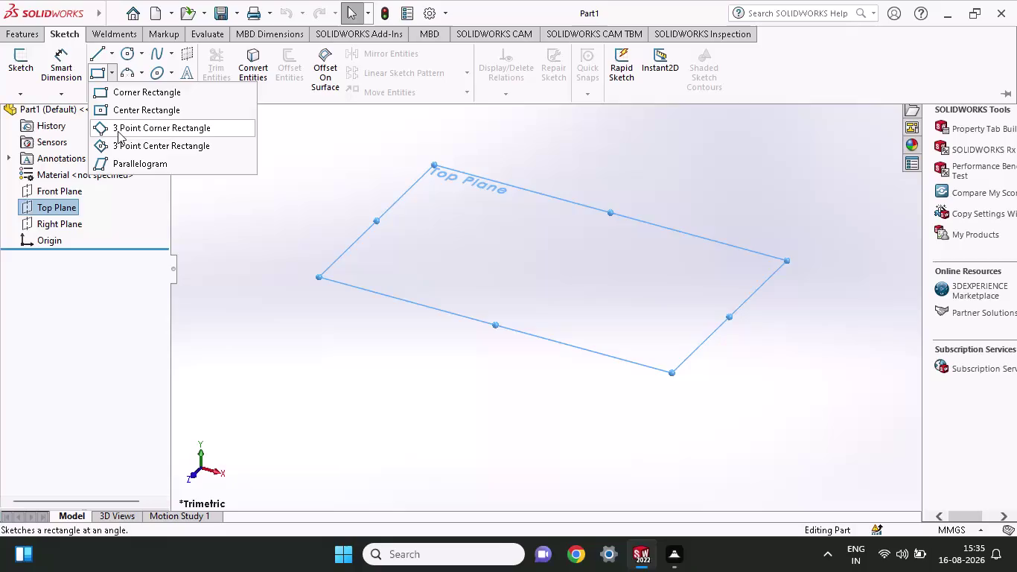
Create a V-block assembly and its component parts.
Sketch a center rectangle on the Top Plane, centred on the origin.
click(121, 115)
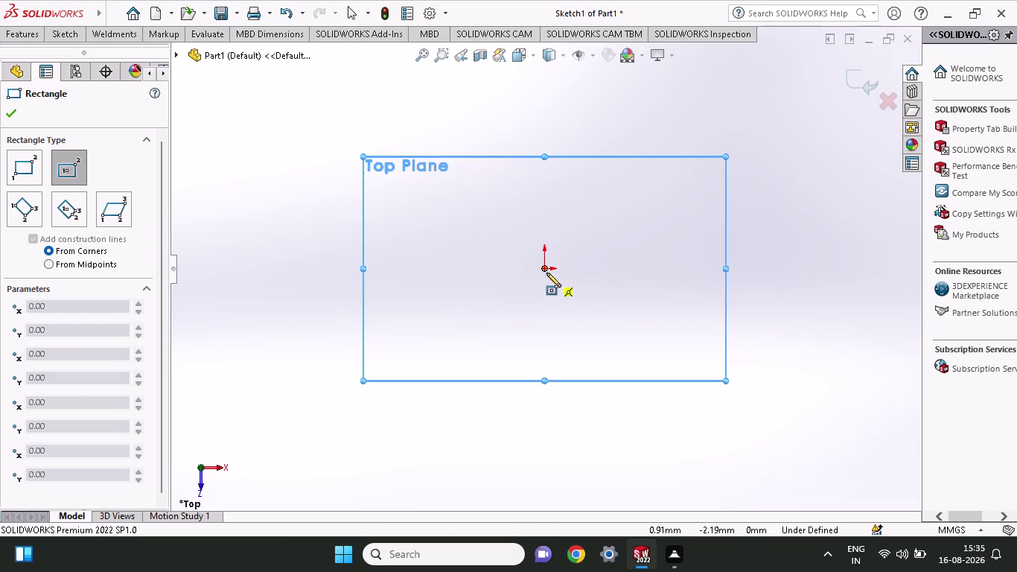
click(546, 273)
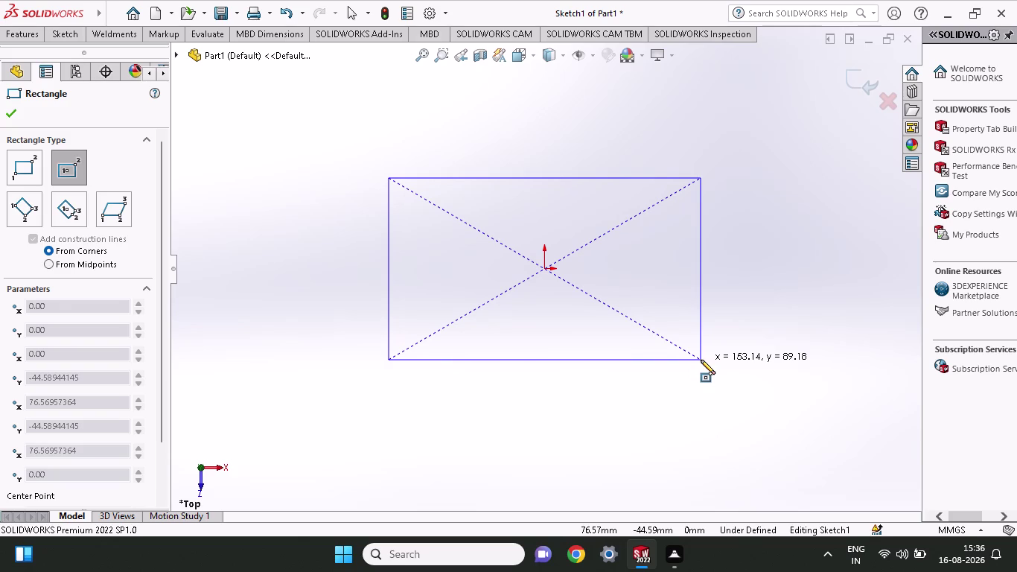
click(701, 359)
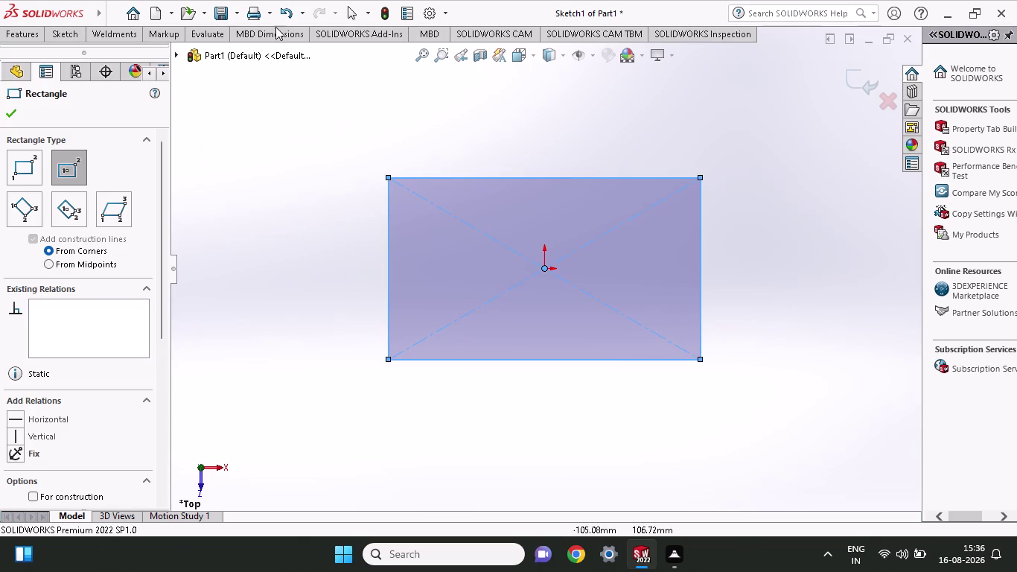
click(58, 34)
click(68, 70)
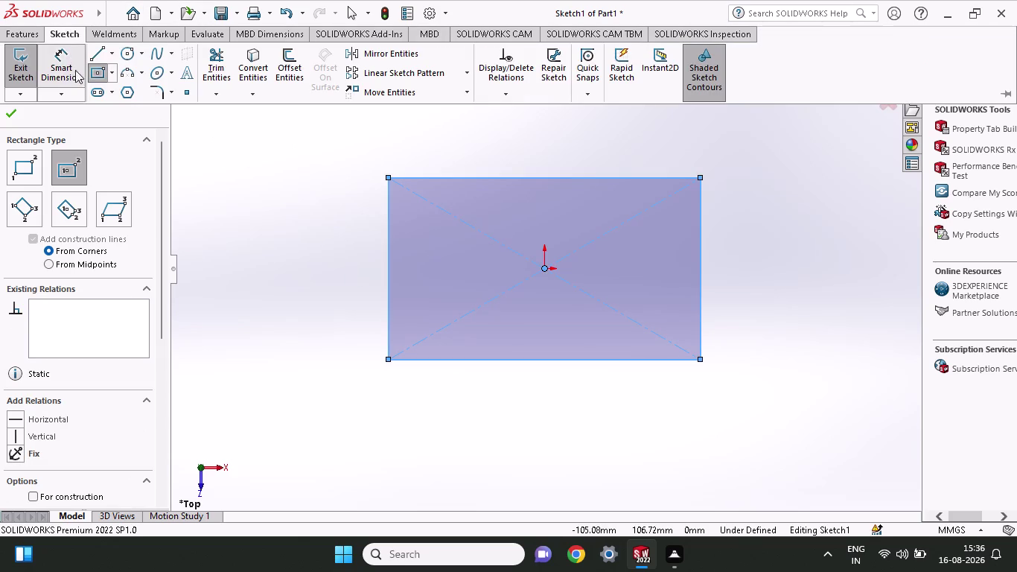
Dimension the rectangle's bottom edge 89 mm and left edge 48 mm.
click(609, 363)
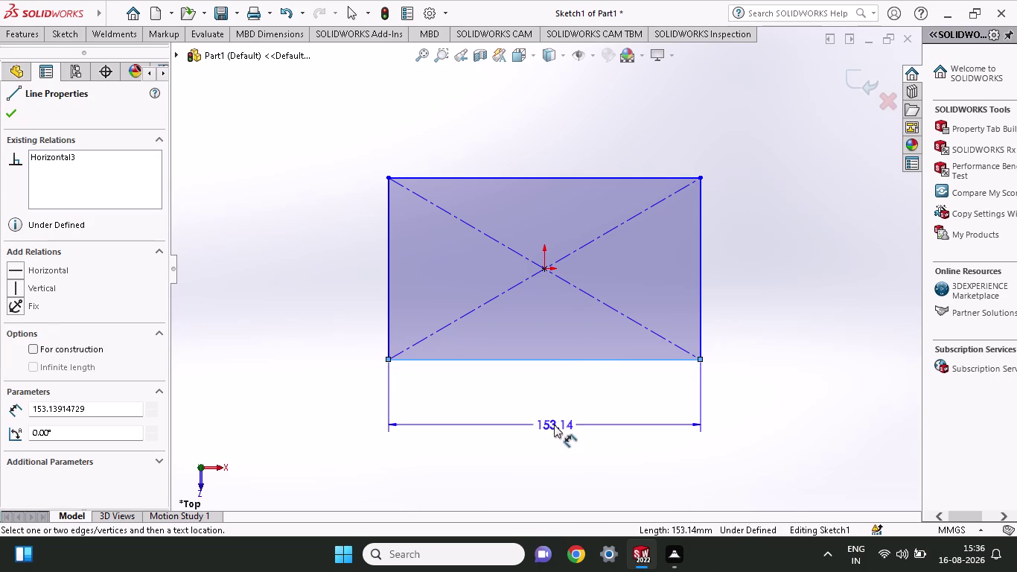
click(550, 434)
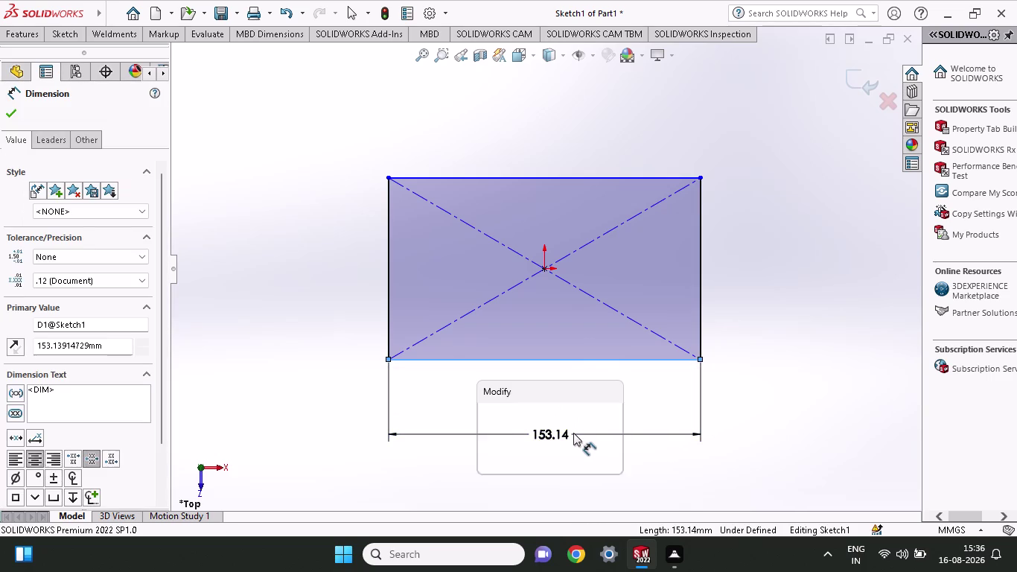
text(89)
key(Return)
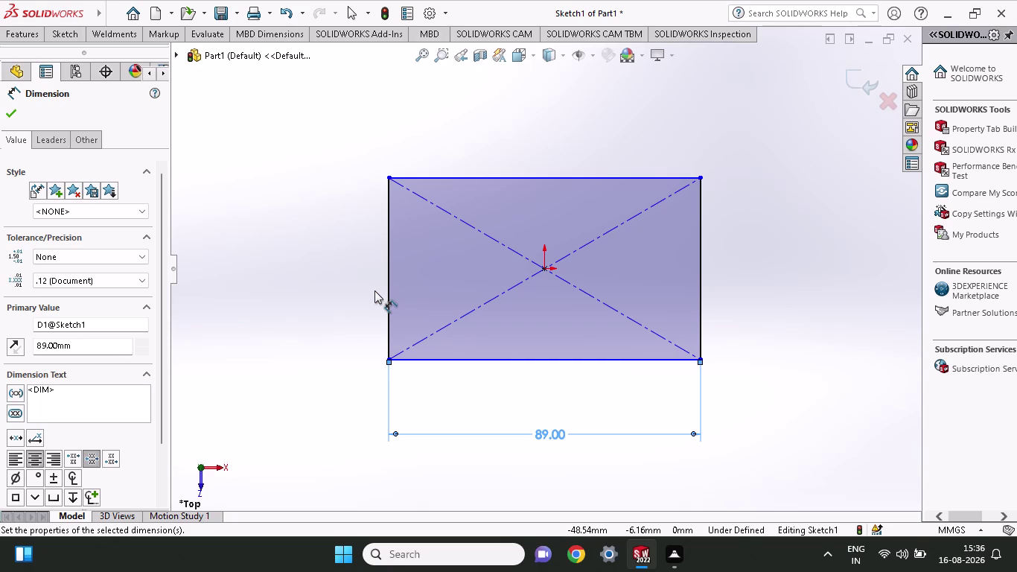
click(385, 271)
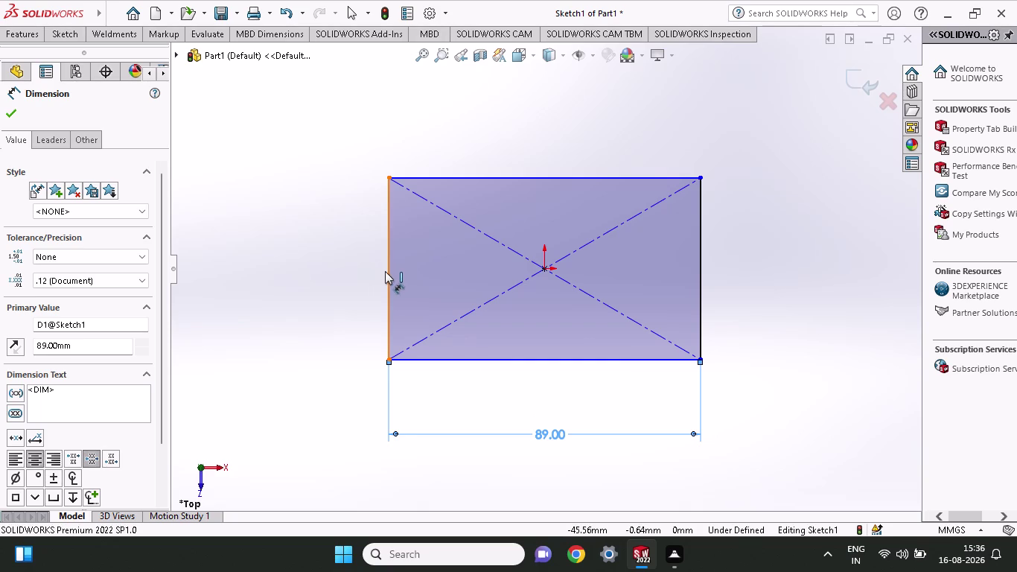
click(298, 275)
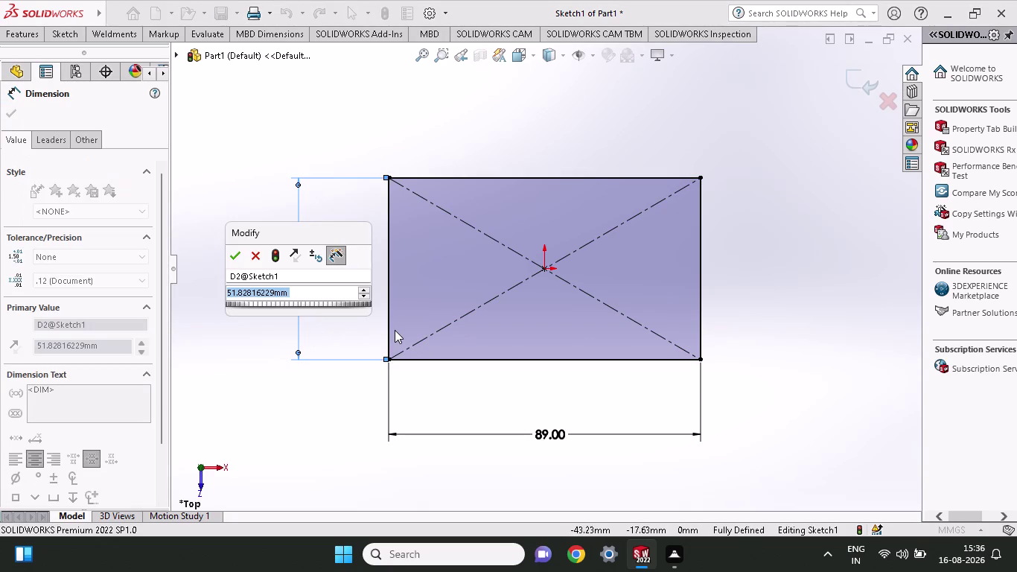
text(48)
key(Return)
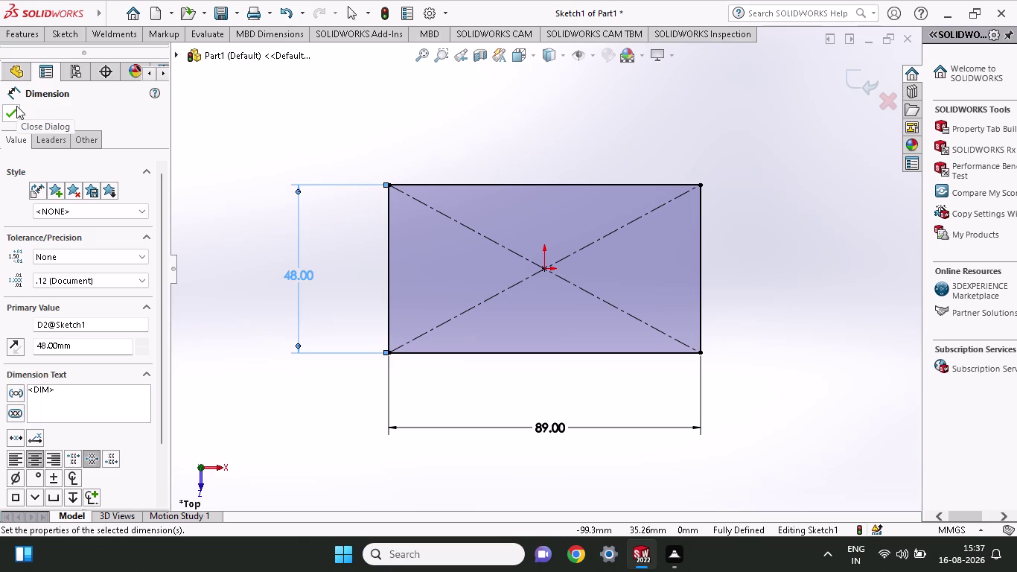
click(16, 106)
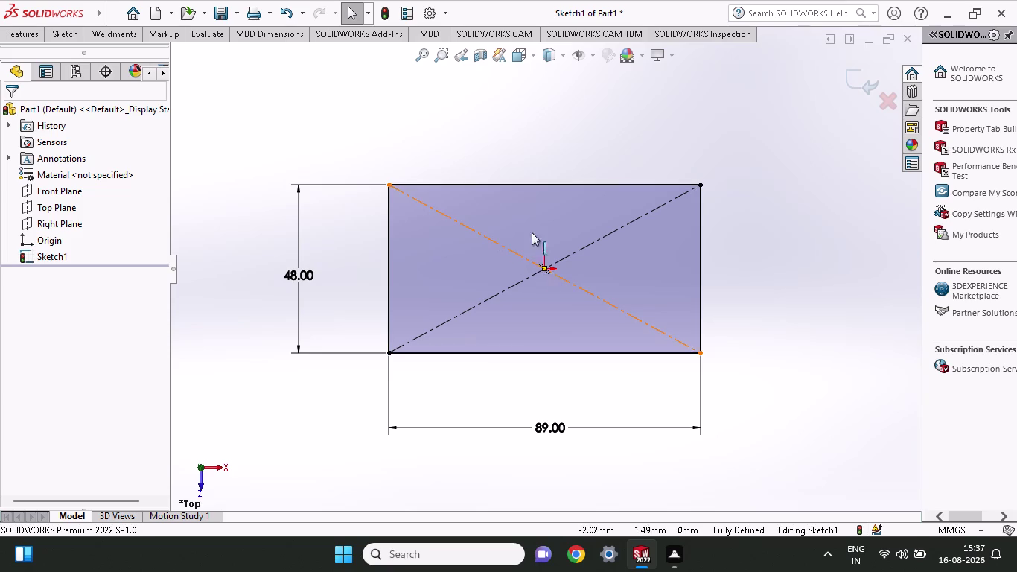
Draw a circle centred on the rectangle's origin.
click(65, 25)
click(64, 36)
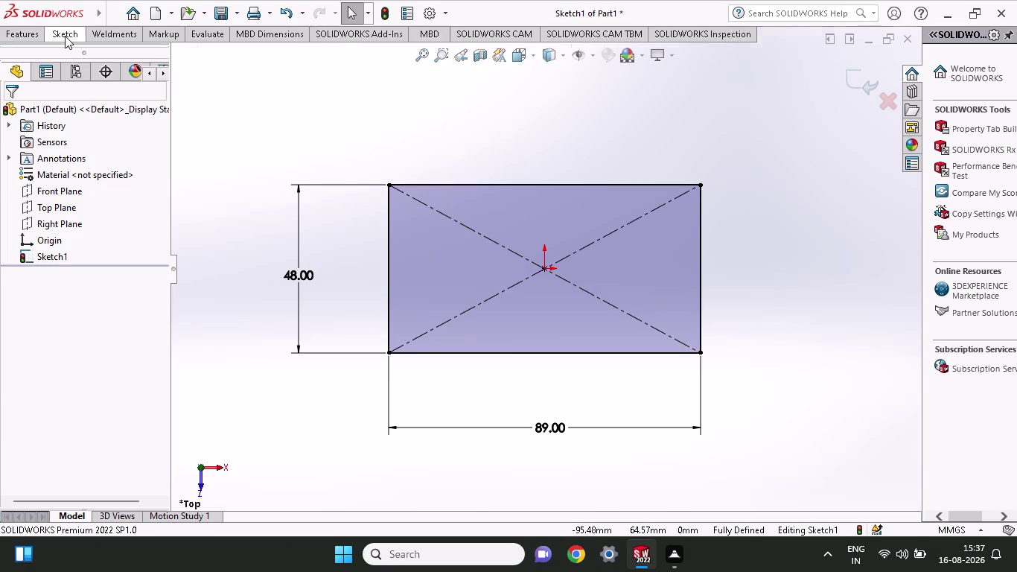
click(135, 57)
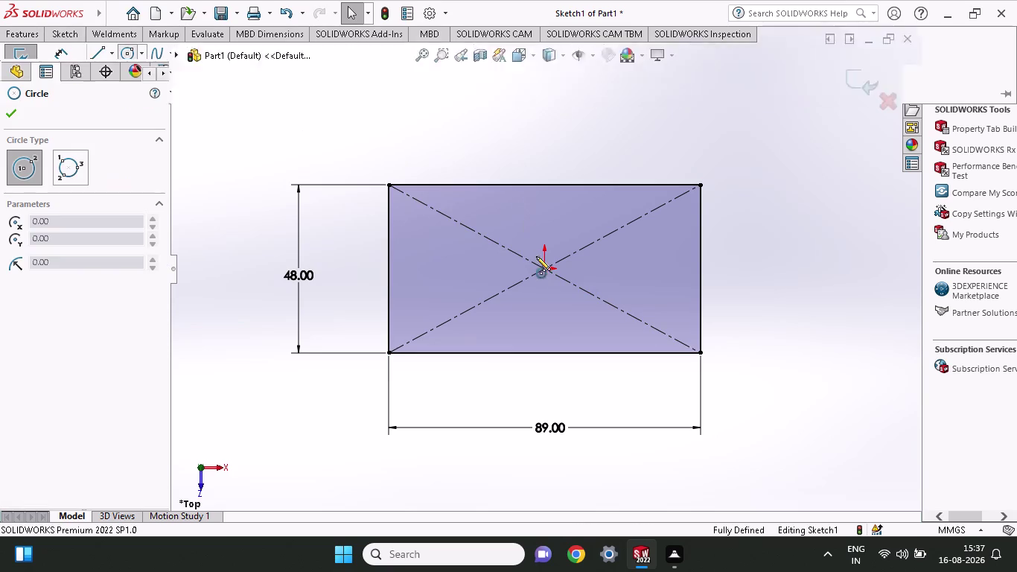
click(543, 273)
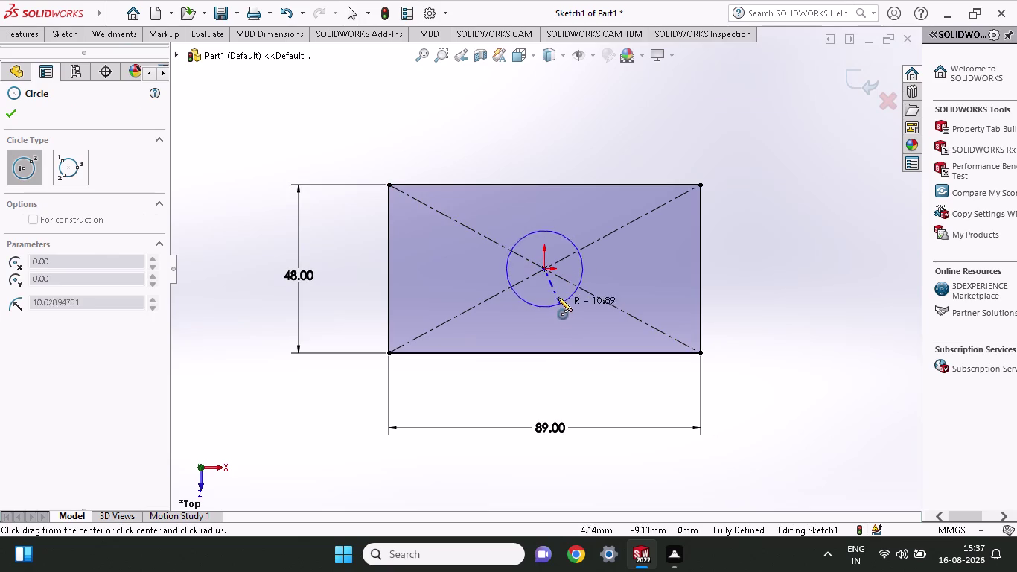
click(549, 292)
click(66, 29)
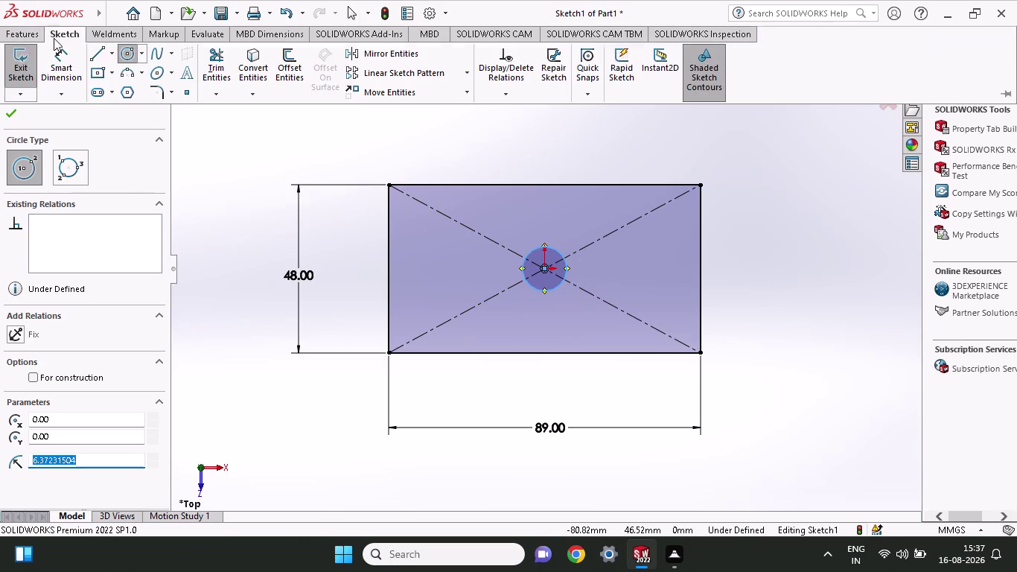
Dimension the centre circle to 8 mm diameter.
click(48, 63)
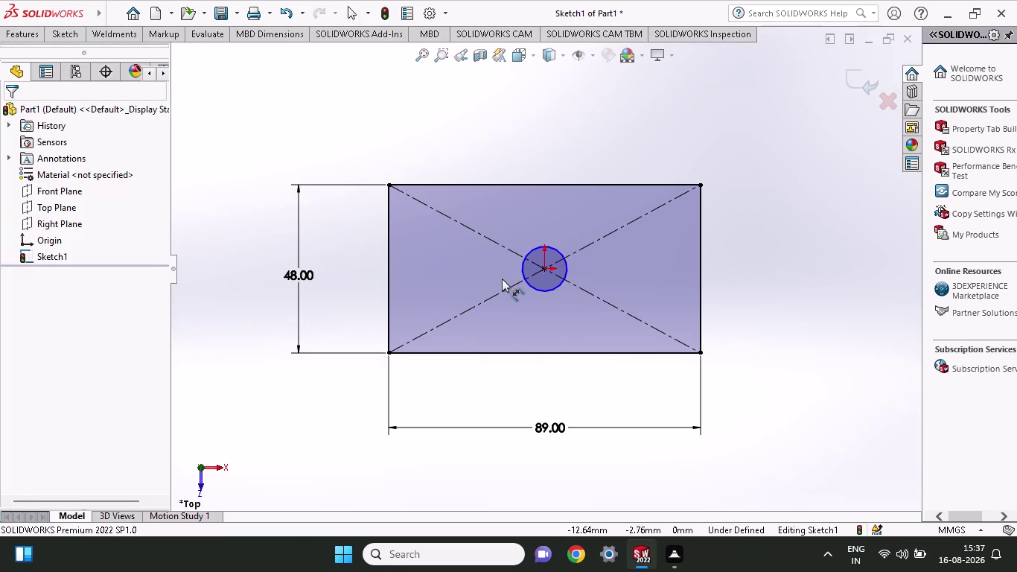
click(526, 276)
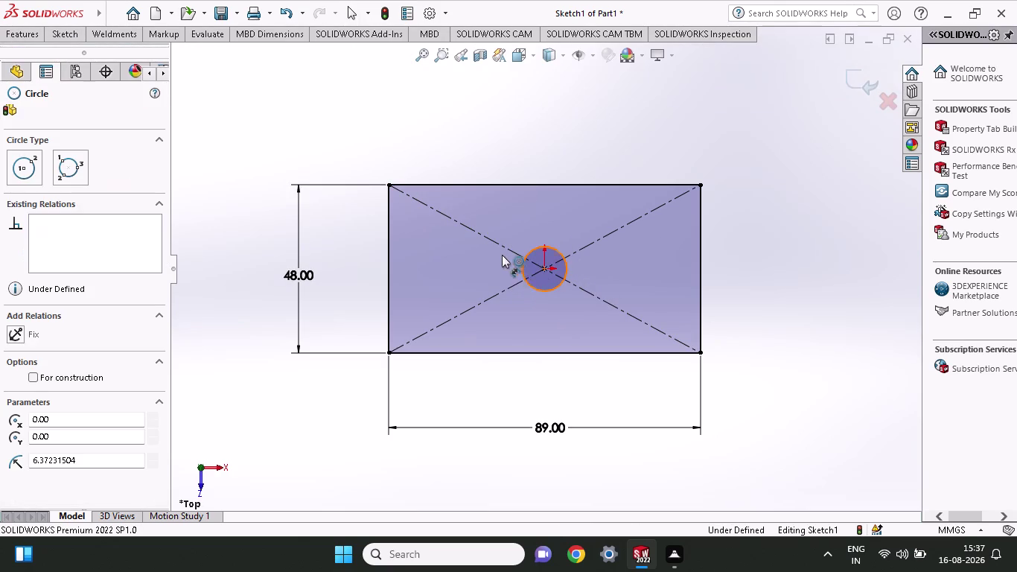
click(390, 139)
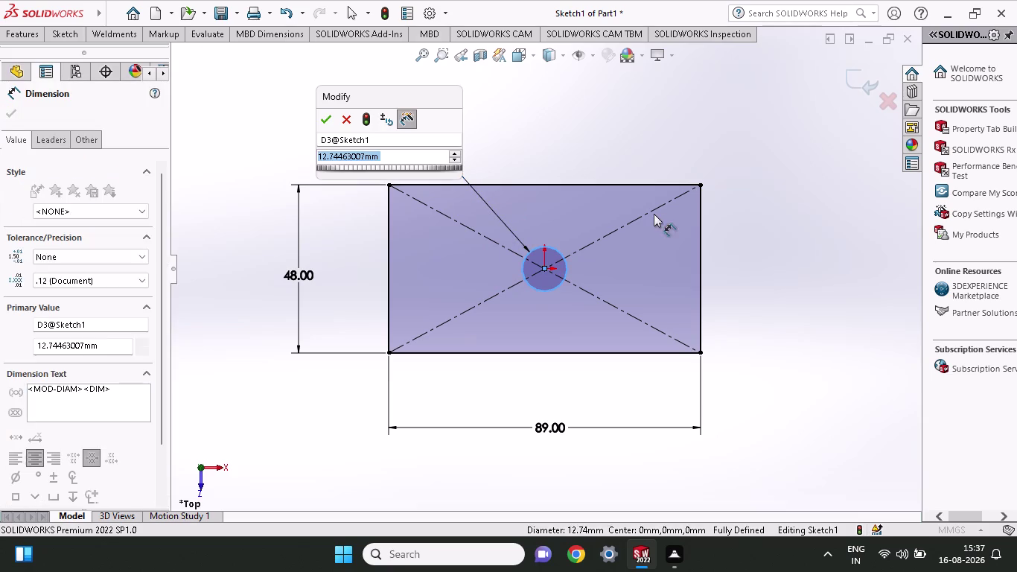
key(8)
key(Return)
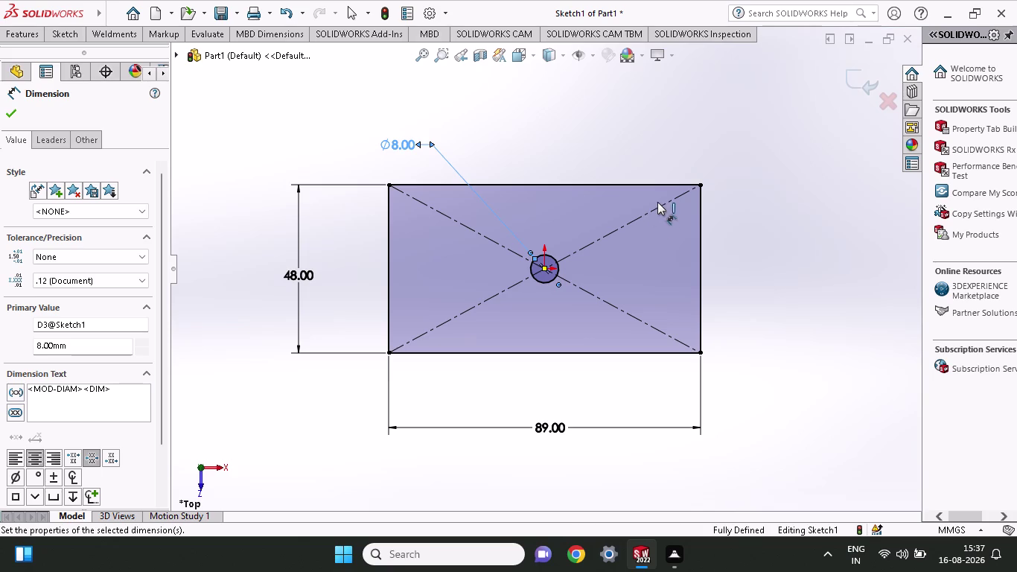
click(71, 42)
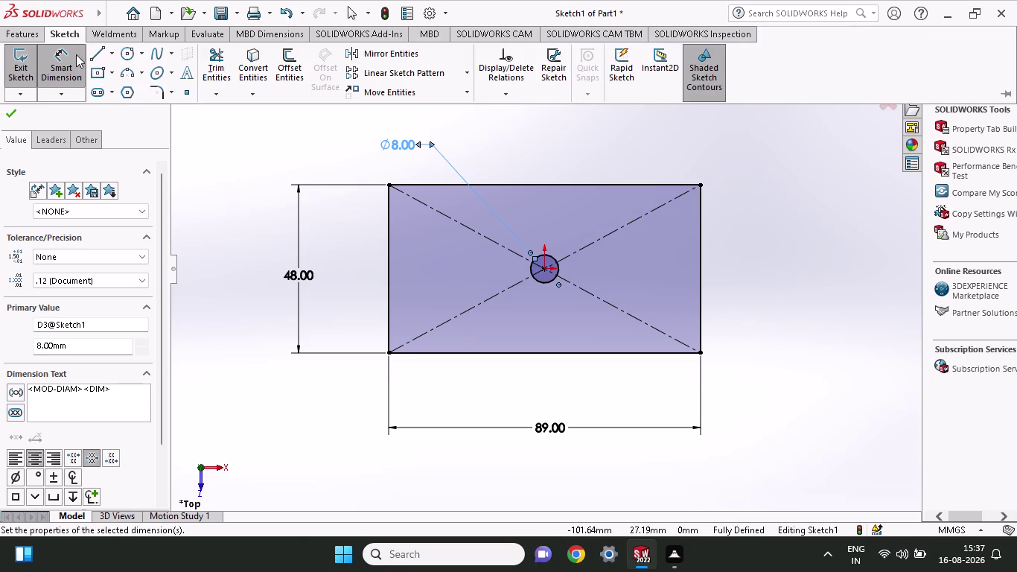
click(120, 54)
click(128, 50)
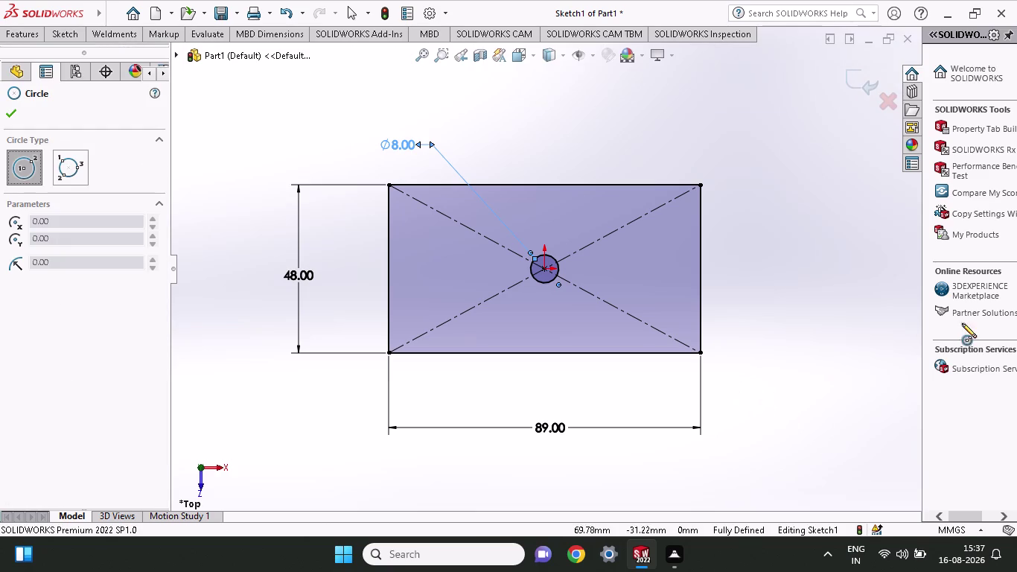
Draw two small circles on the upper-right and lower-right diagonals.
click(645, 215)
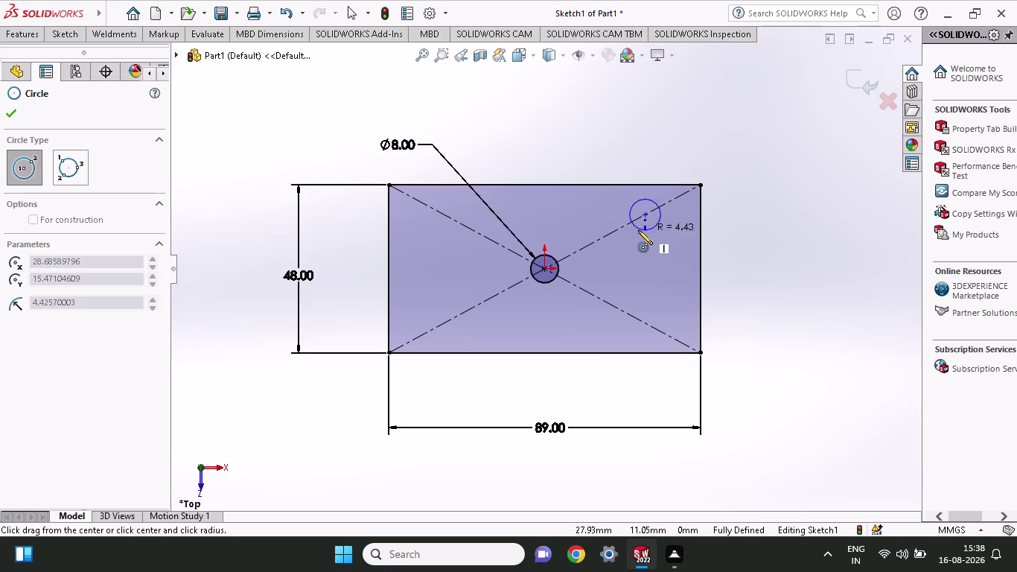
click(639, 227)
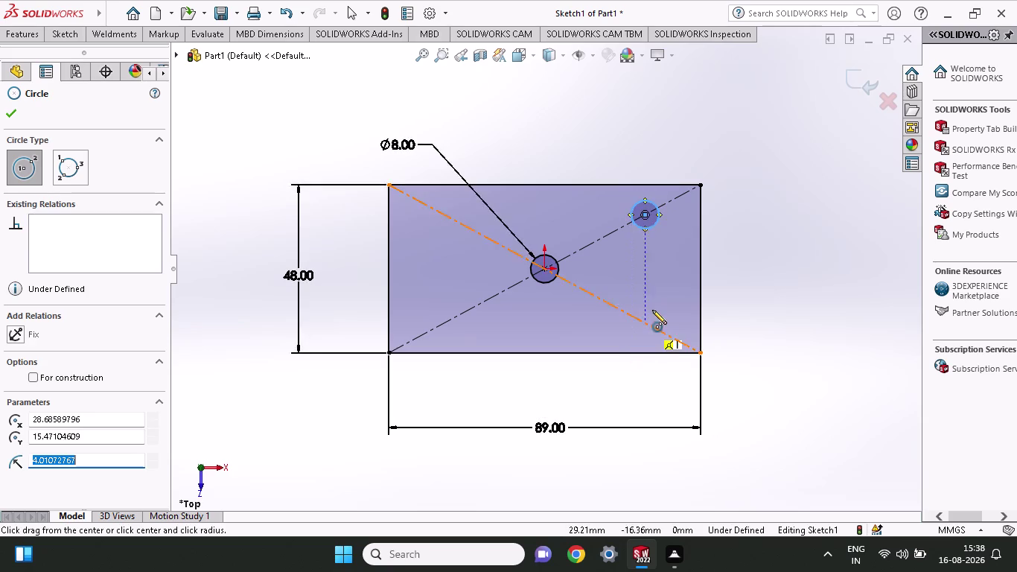
click(647, 324)
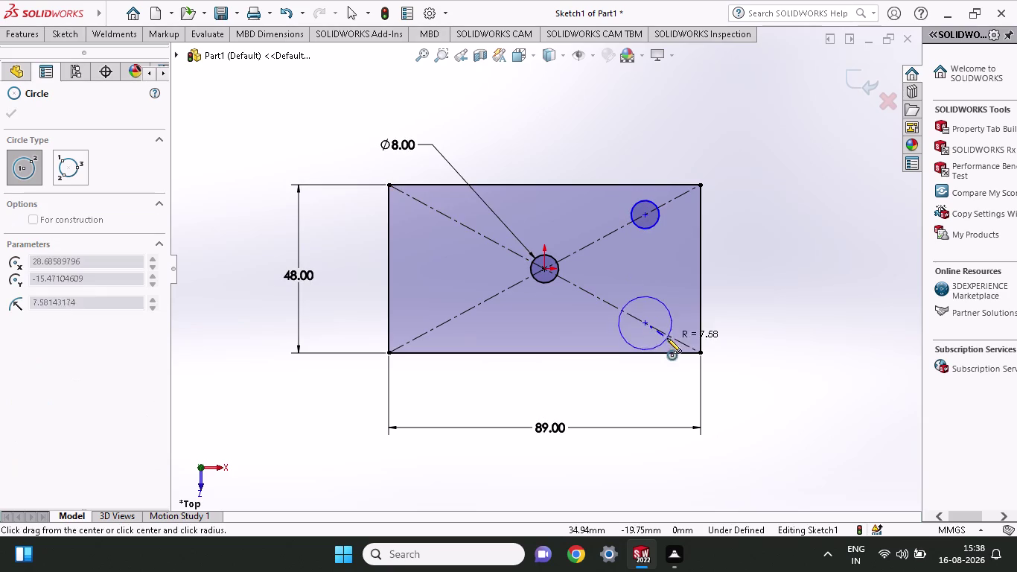
click(653, 329)
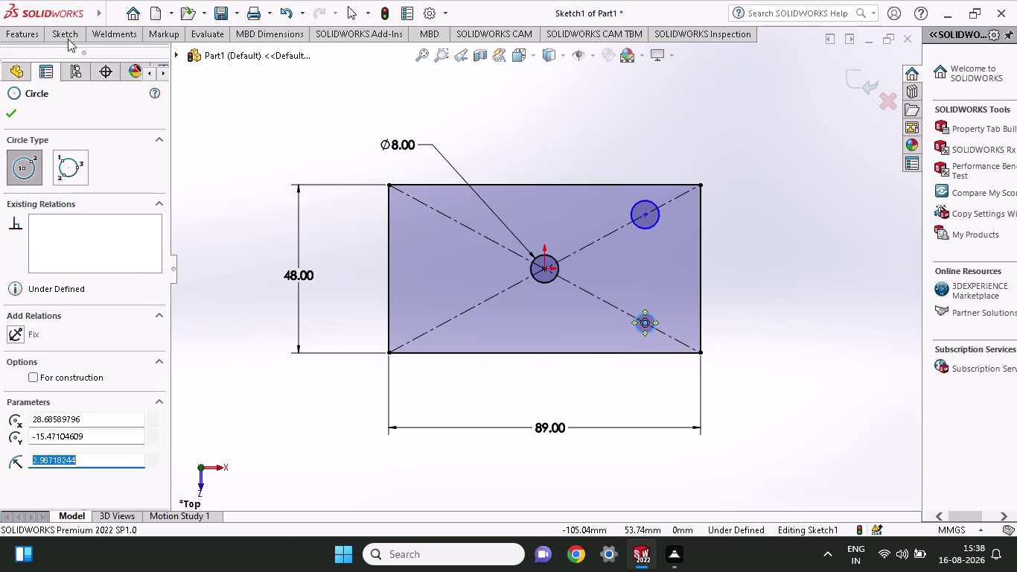
click(68, 38)
Dimension both small circles to 3 mm diameter.
click(60, 70)
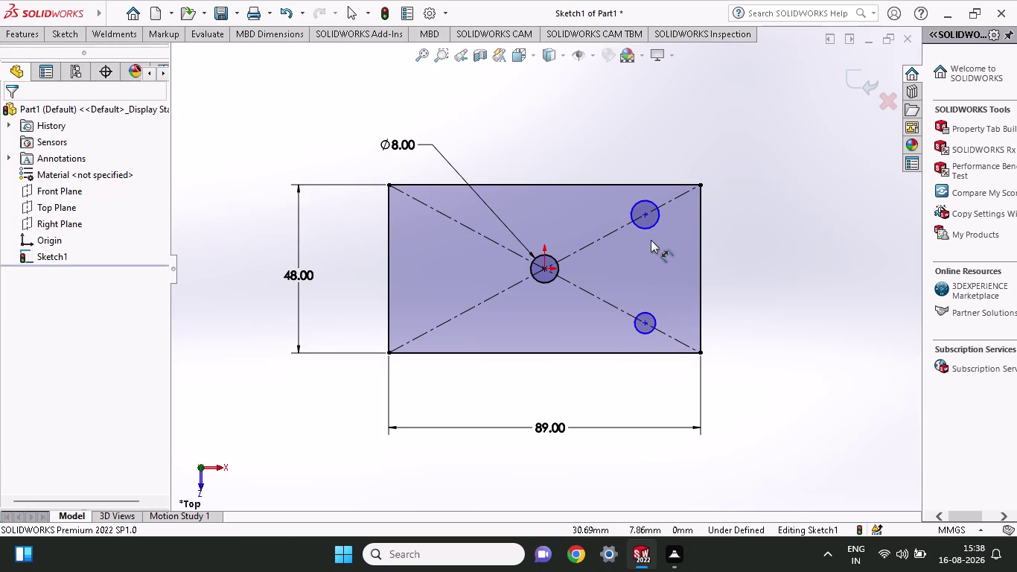
click(650, 227)
click(815, 219)
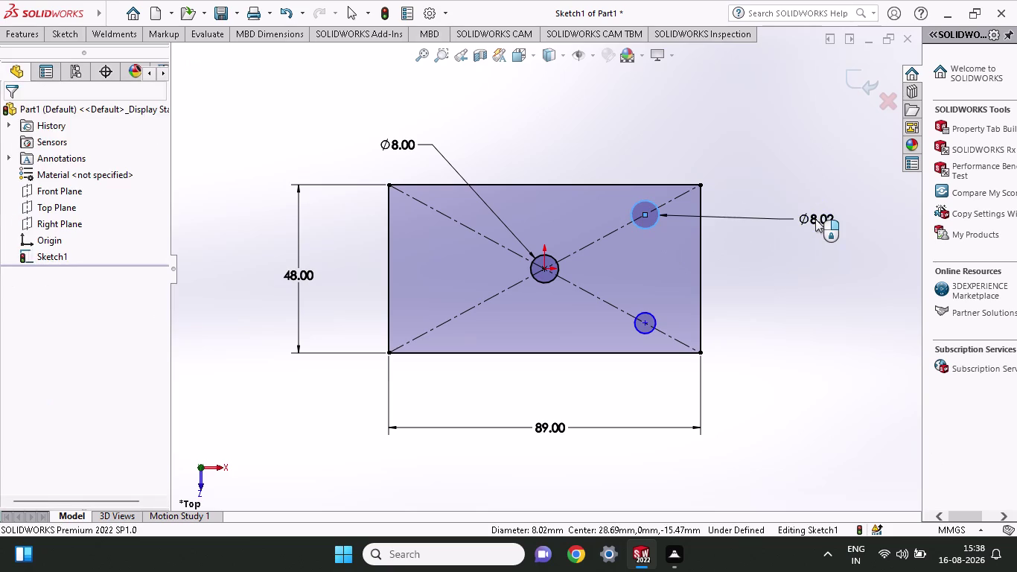
key(3)
key(Return)
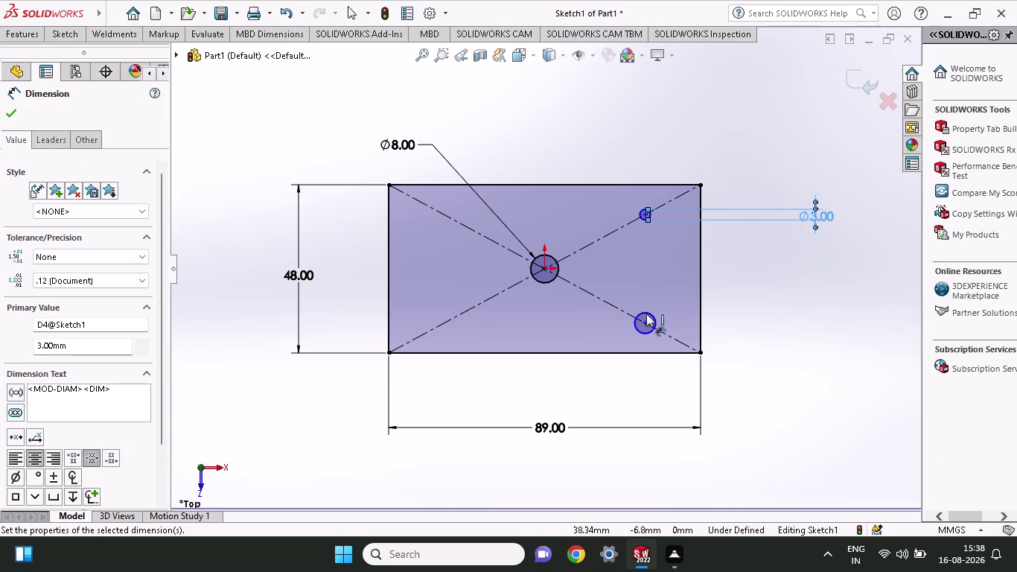
click(644, 334)
click(772, 318)
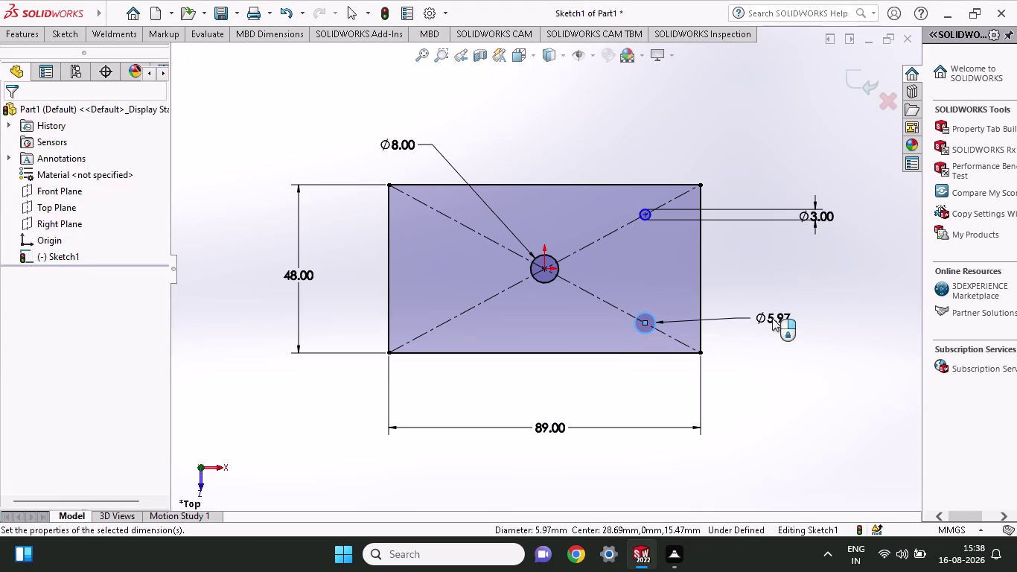
key(3)
key(Return)
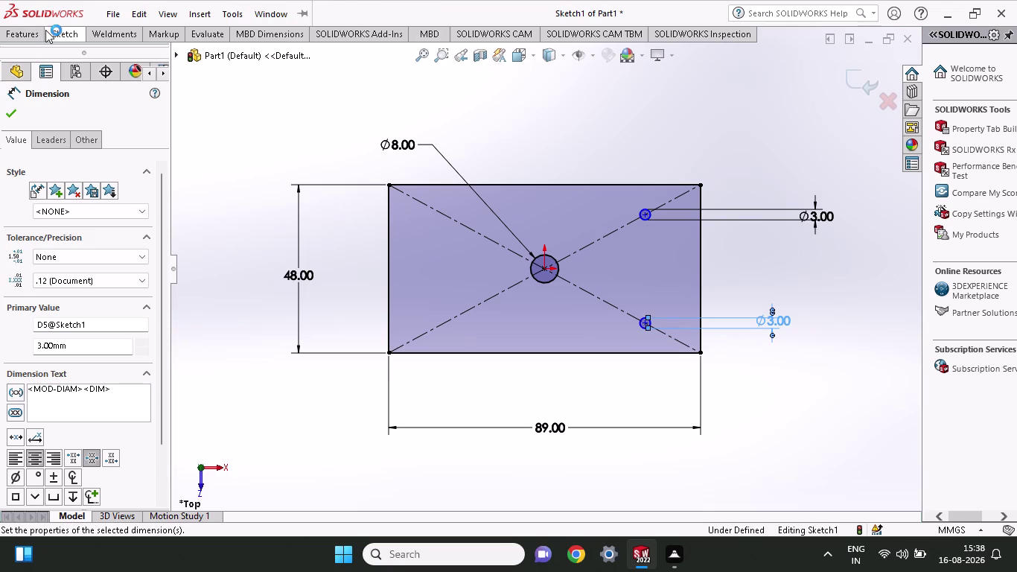
Change both small circles' diameters from 3 mm to 6 mm.
double_click(833, 216)
key(6)
key(Return)
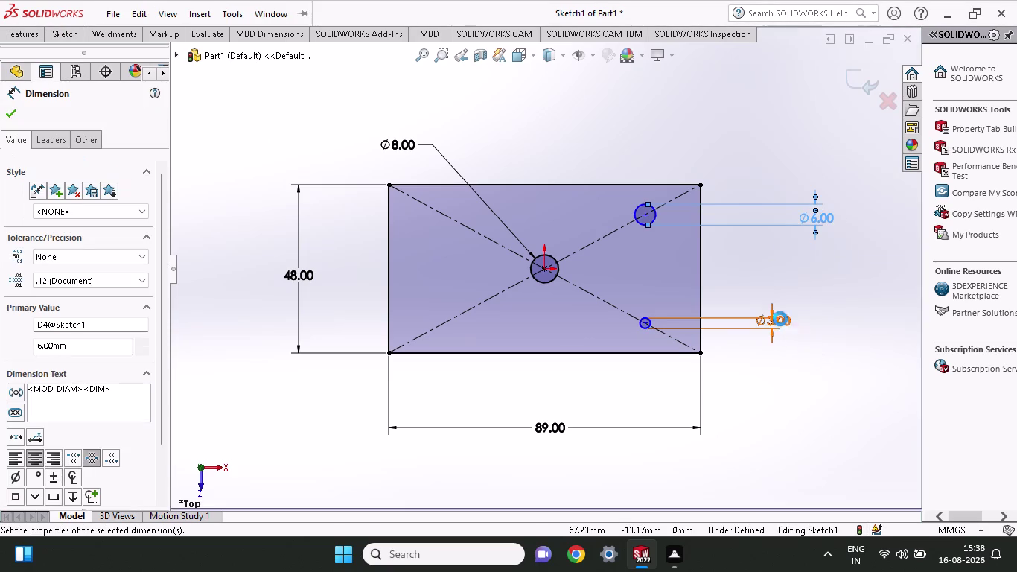
double_click(780, 316)
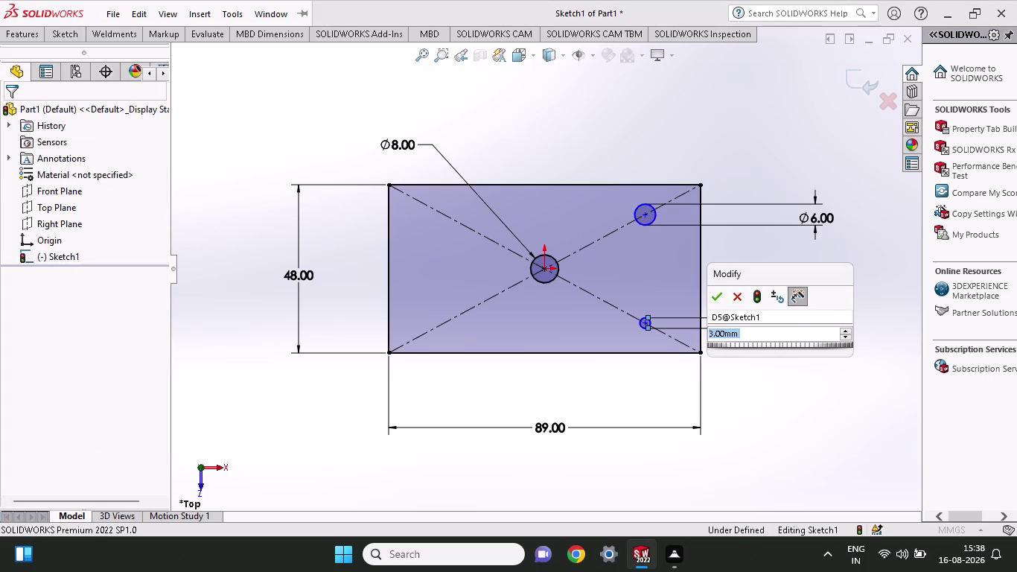
key(6)
key(Return)
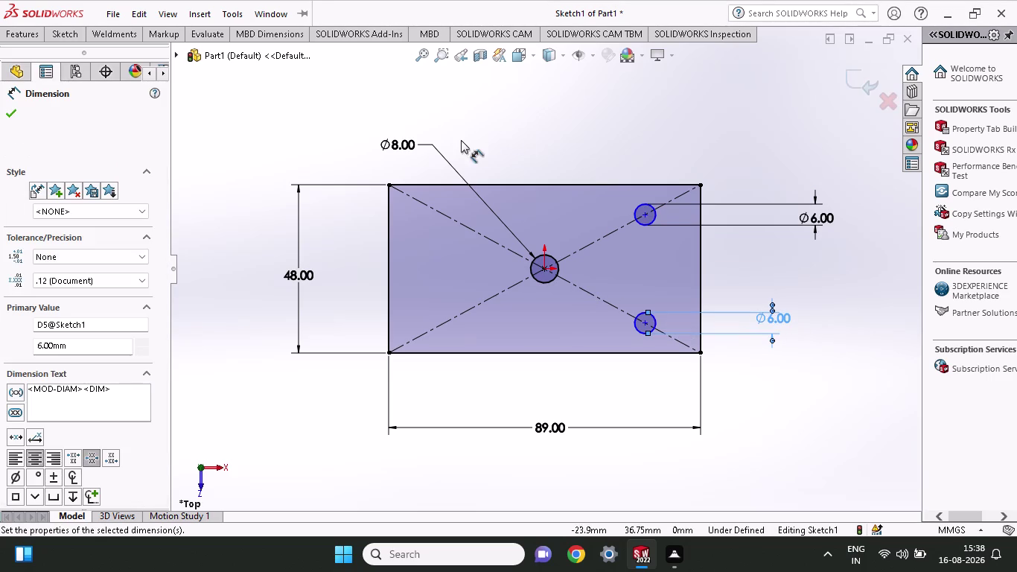
click(50, 34)
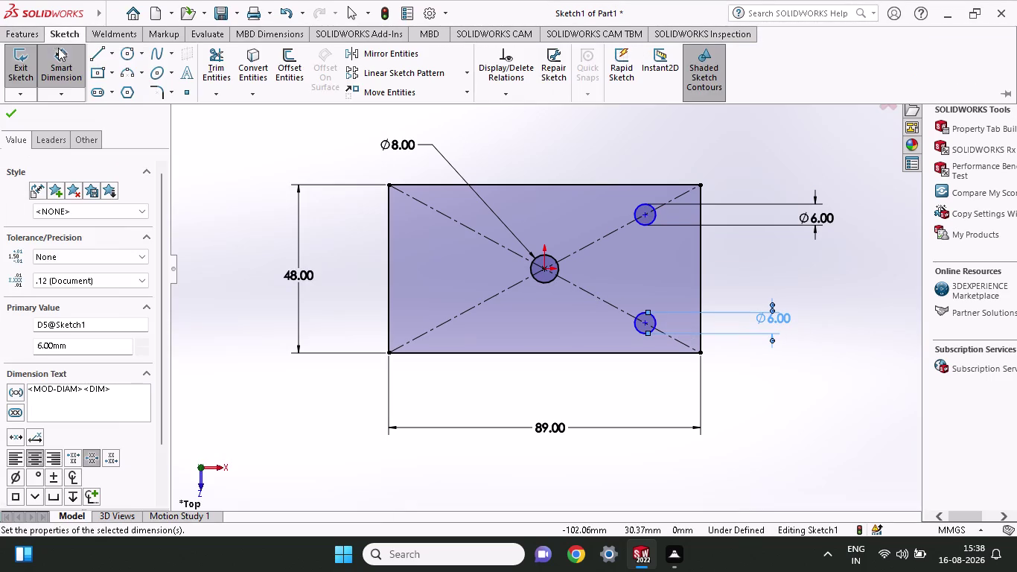
click(66, 73)
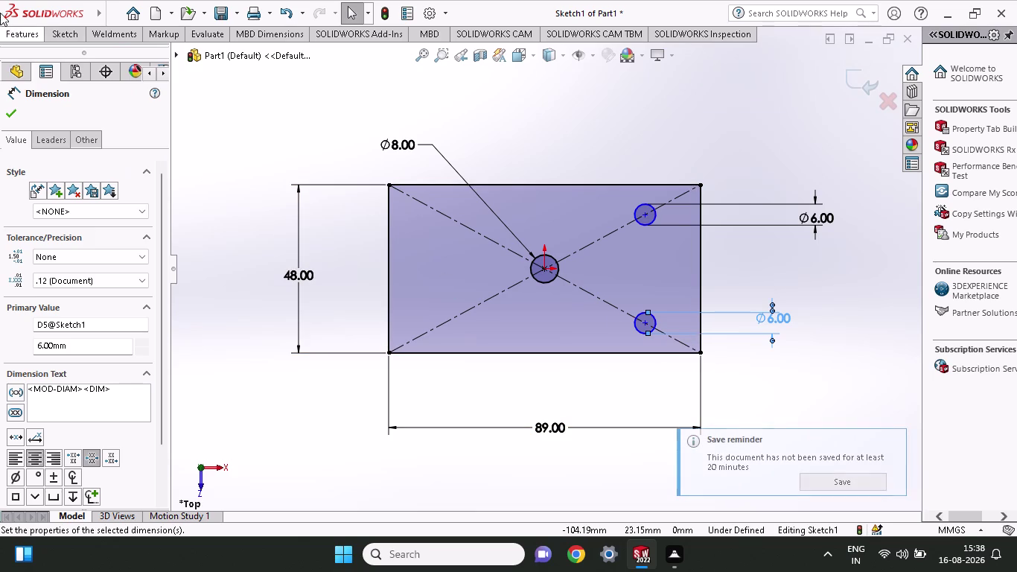
Dimension the lower circle centre 10 mm above the plate's bottom-right corner.
click(53, 33)
click(67, 56)
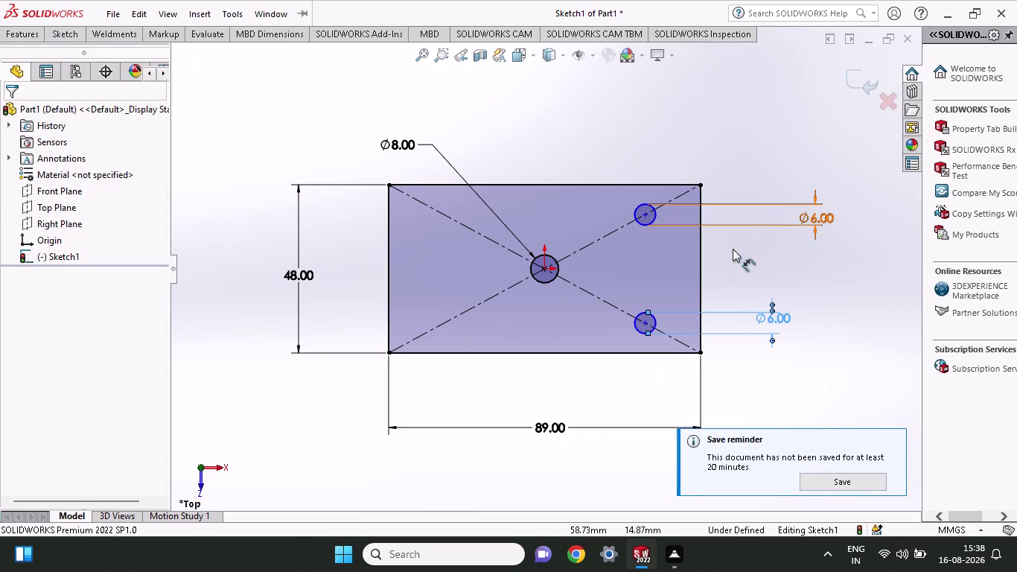
click(701, 351)
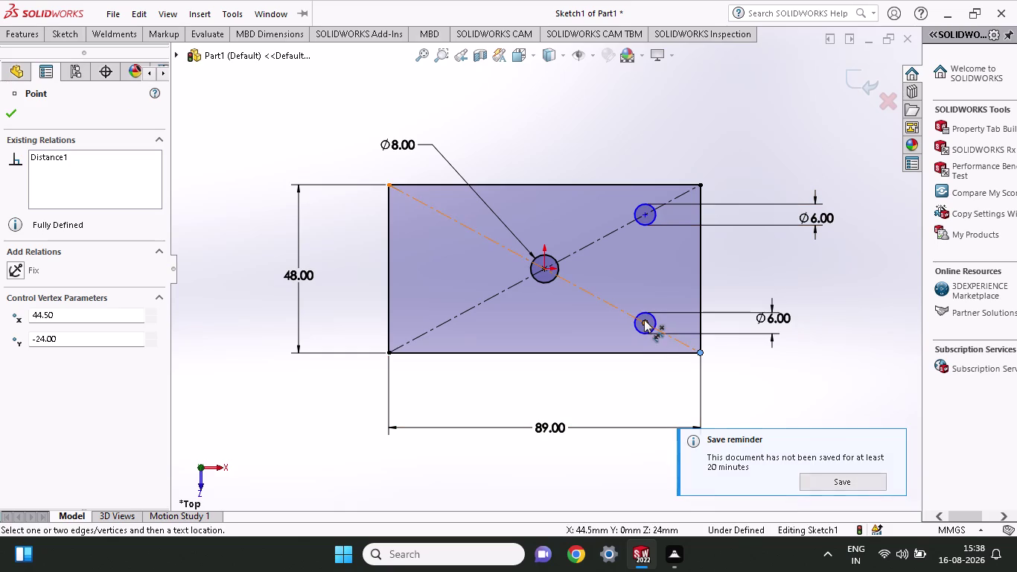
click(644, 320)
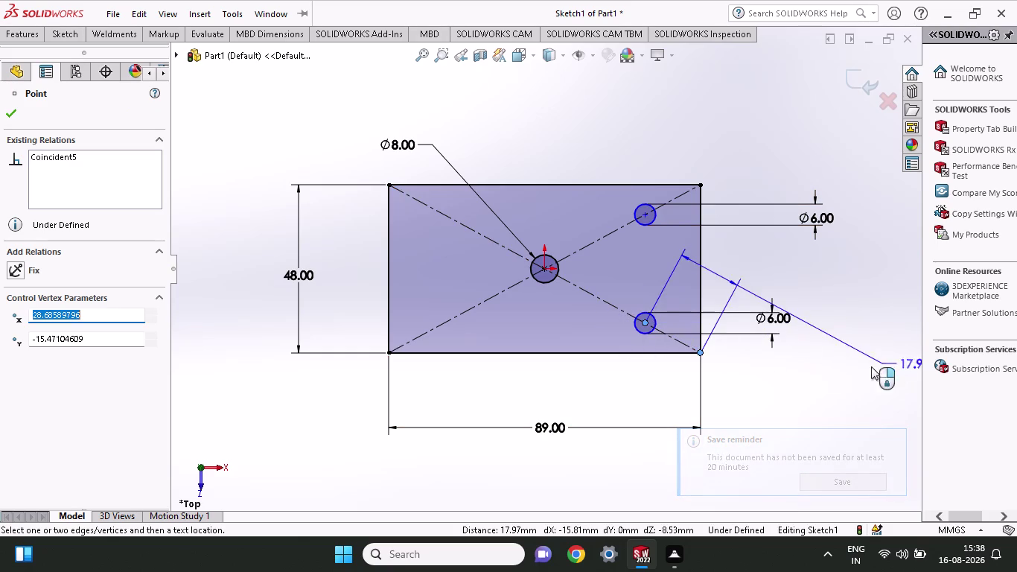
click(842, 346)
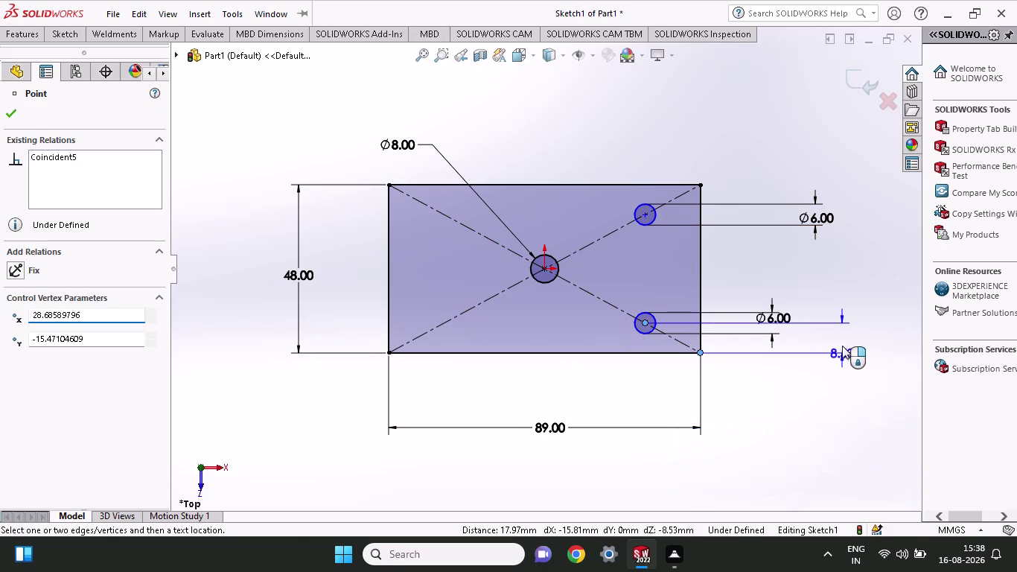
text(10)
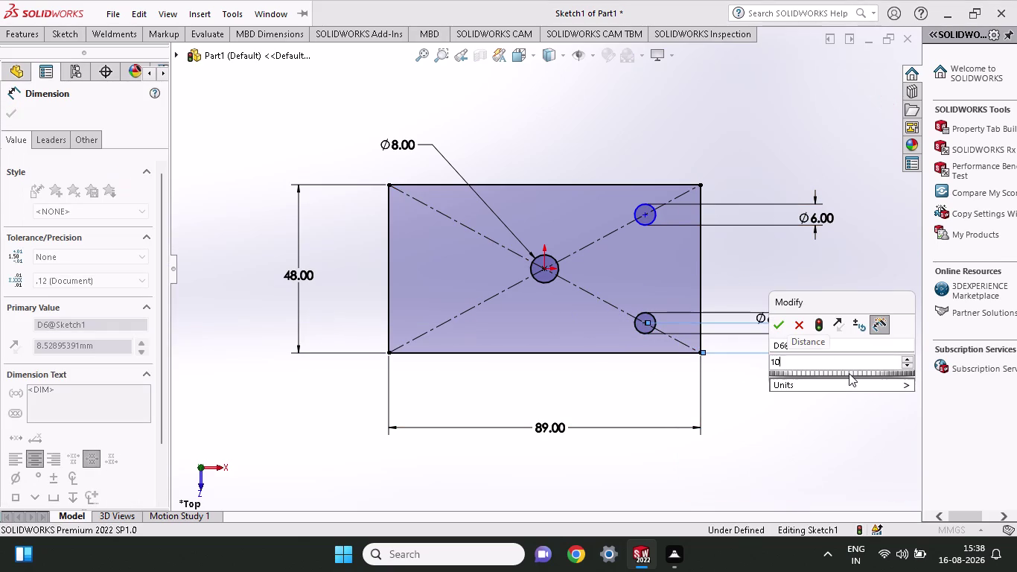
key(Return)
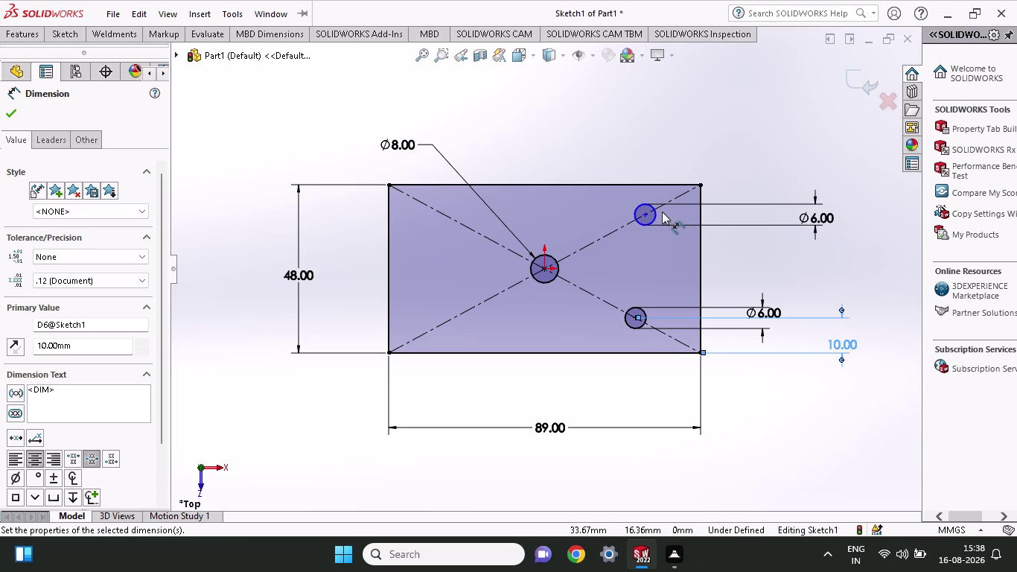
Try a 63 mm horizontal dimension from the bottom-left corner, then undo both changes.
click(387, 352)
click(638, 314)
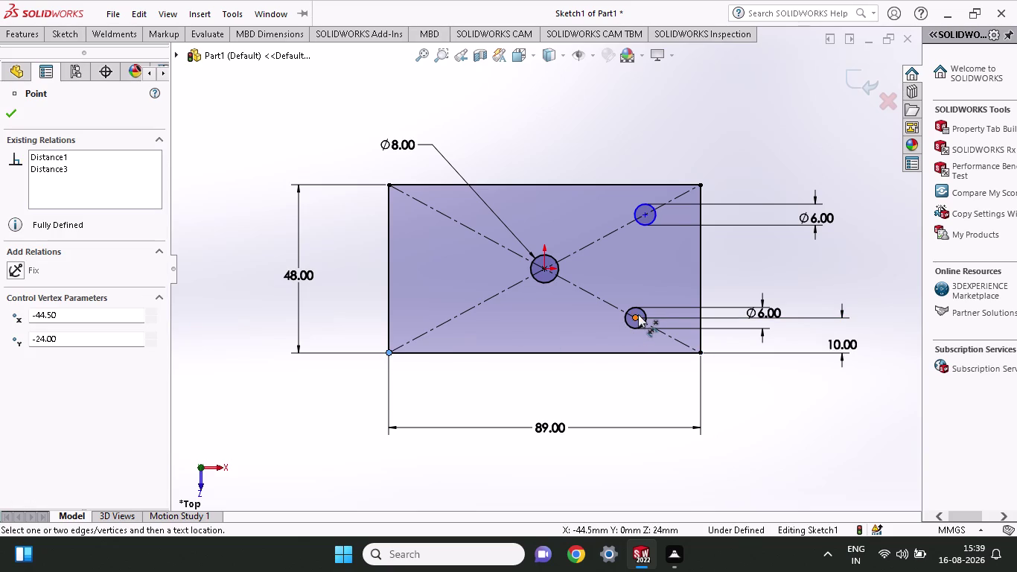
click(538, 384)
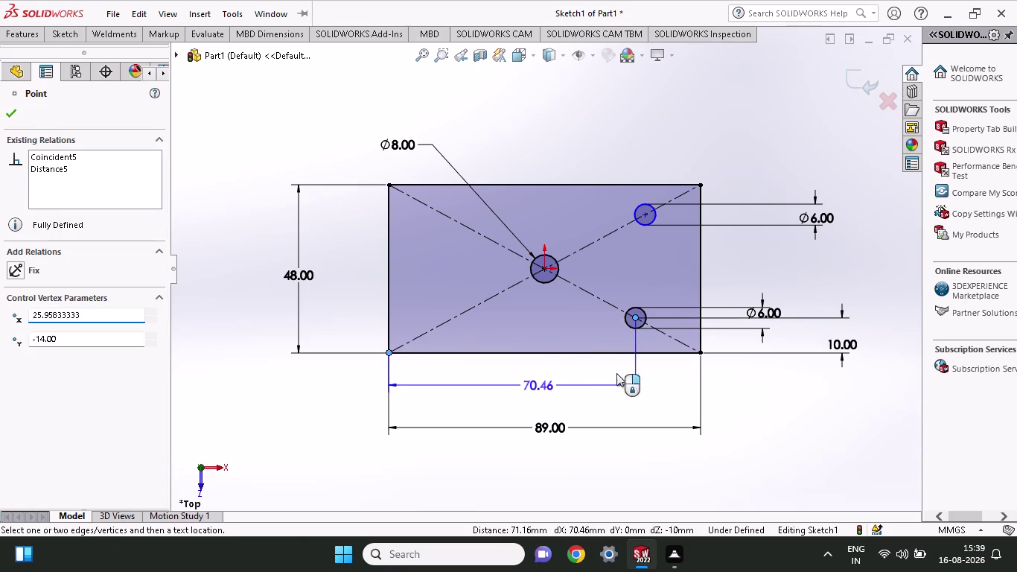
text(63)
key(Return)
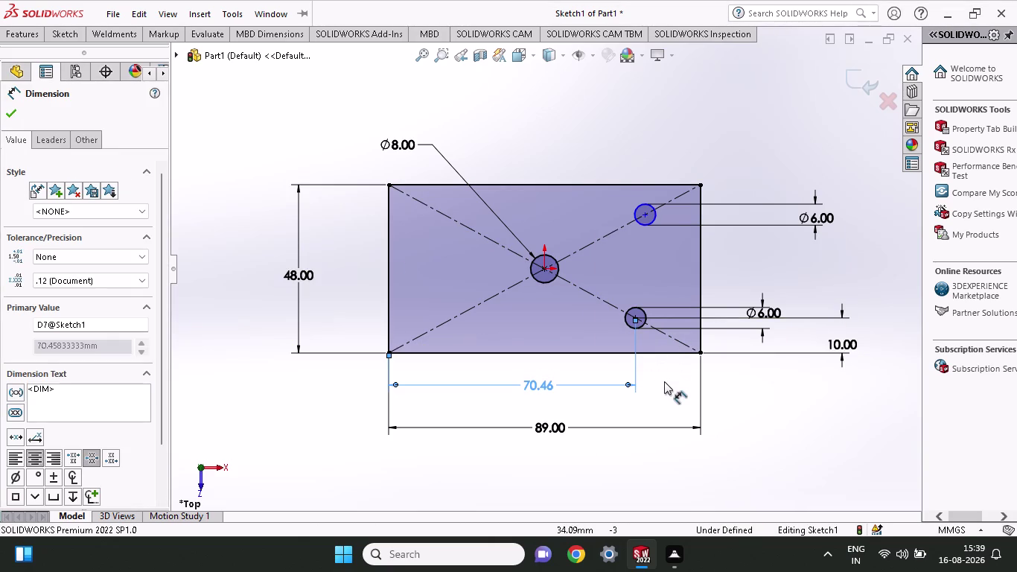
key(ctrl+z)
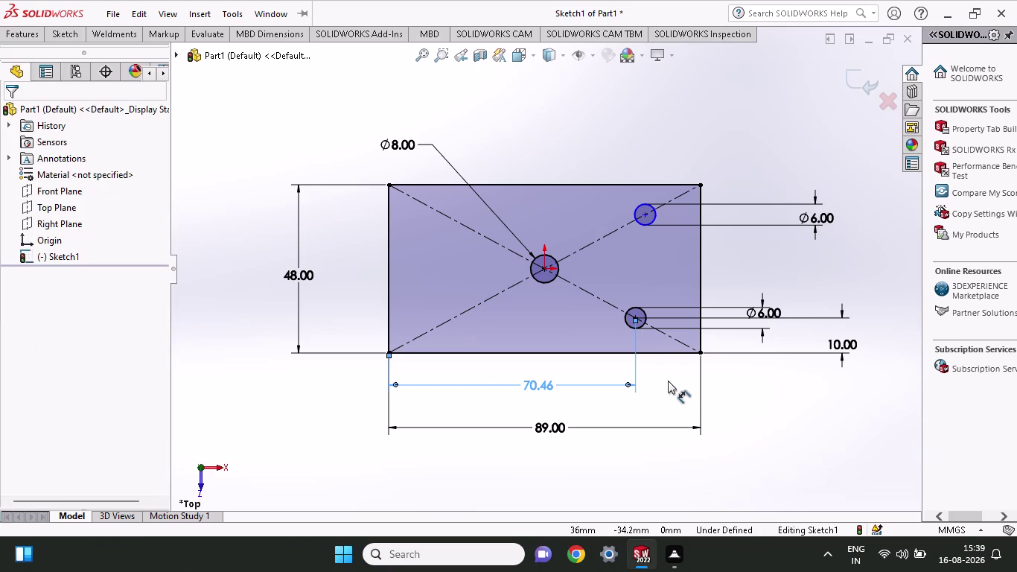
key(ctrl+z)
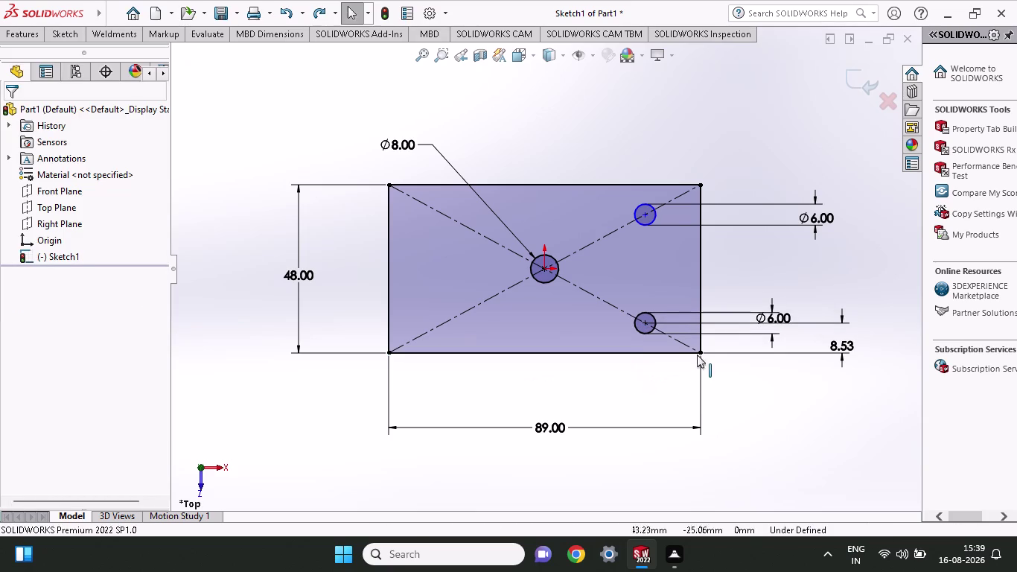
click(66, 36)
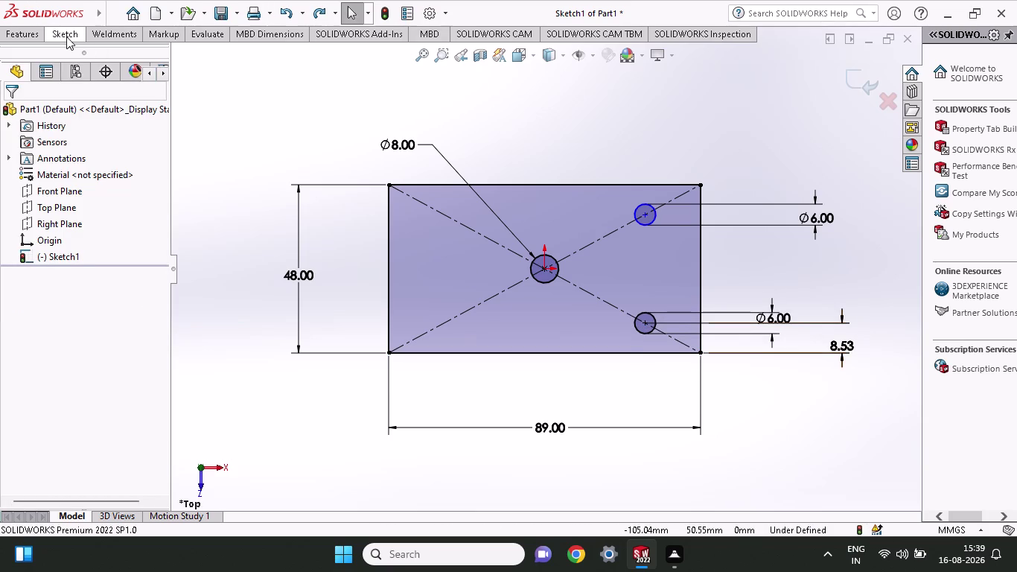
click(56, 68)
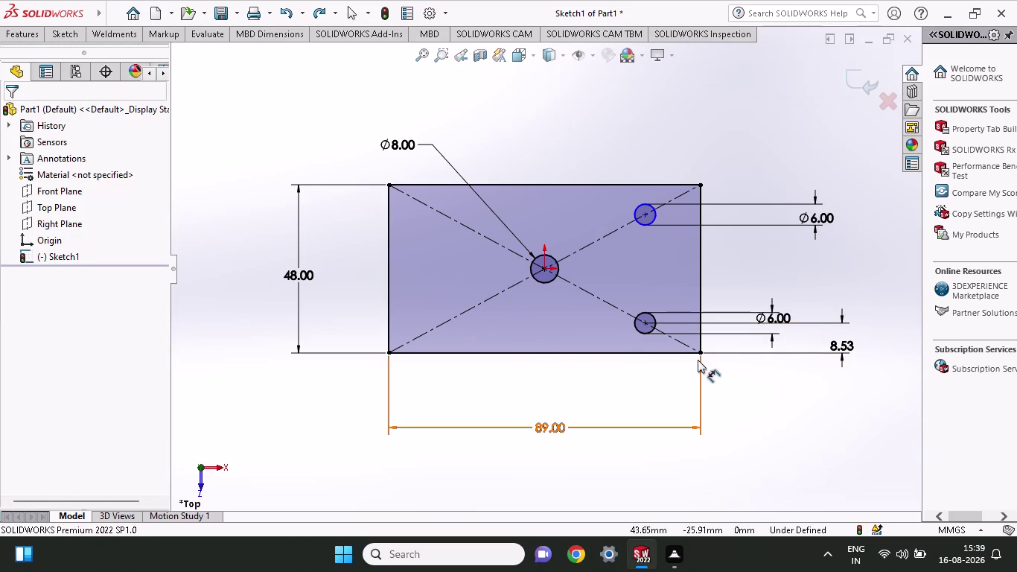
click(697, 349)
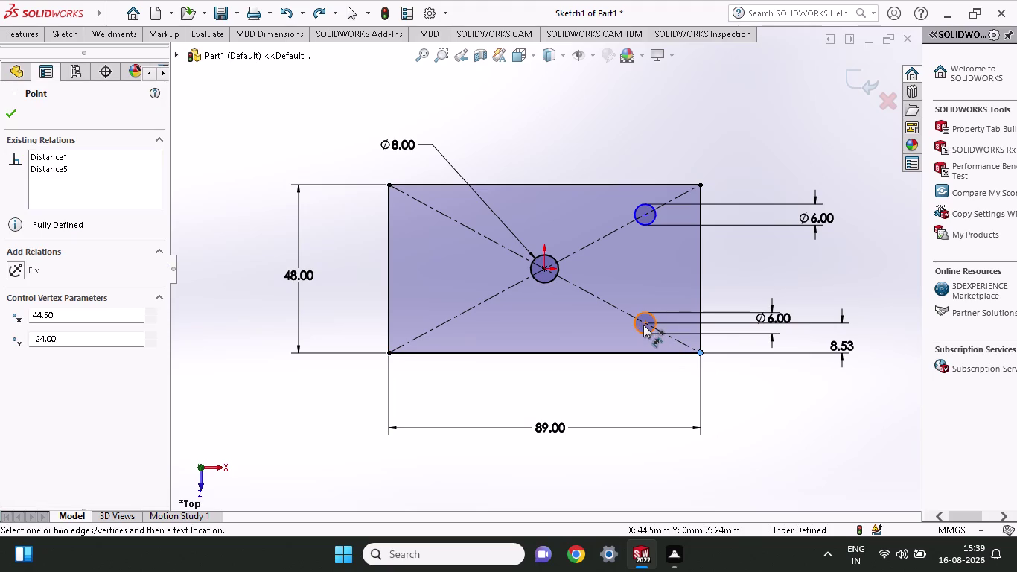
click(643, 324)
click(651, 394)
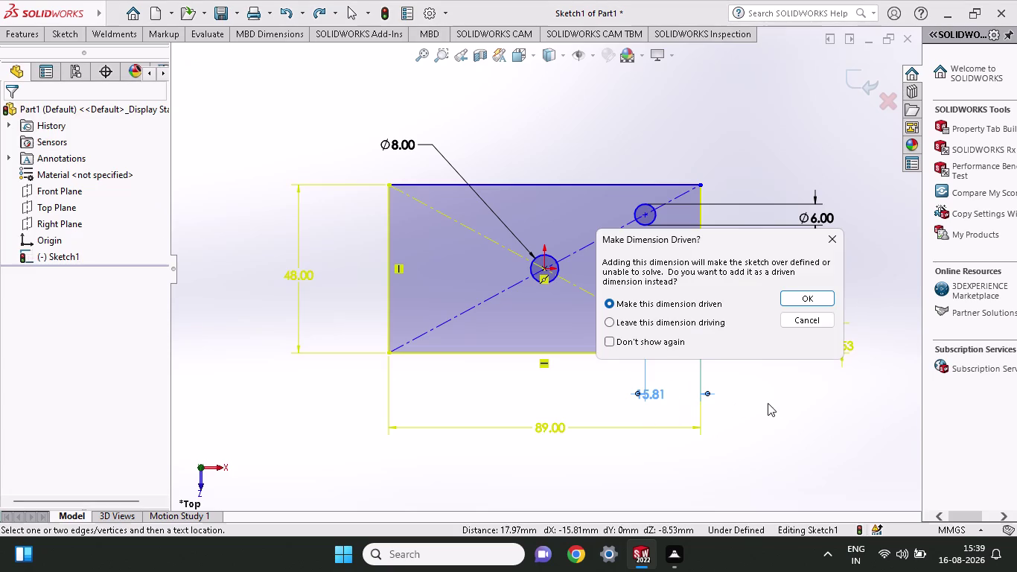
click(821, 238)
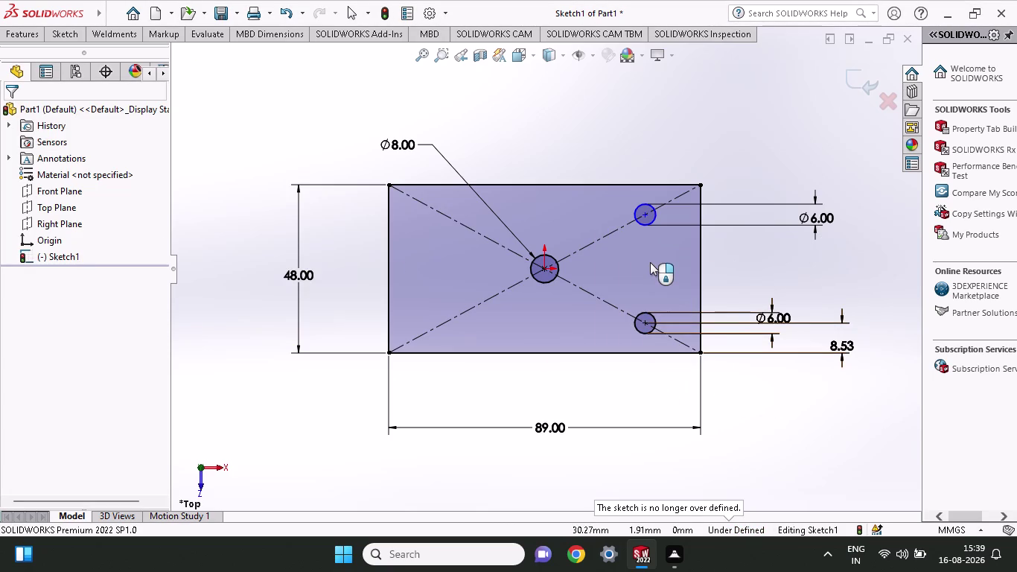
click(62, 32)
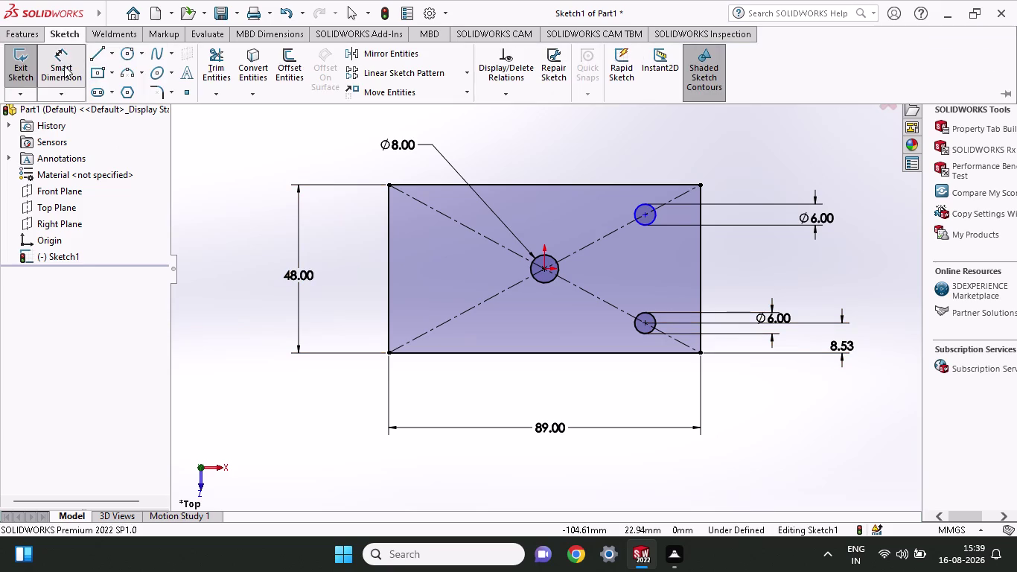
click(64, 65)
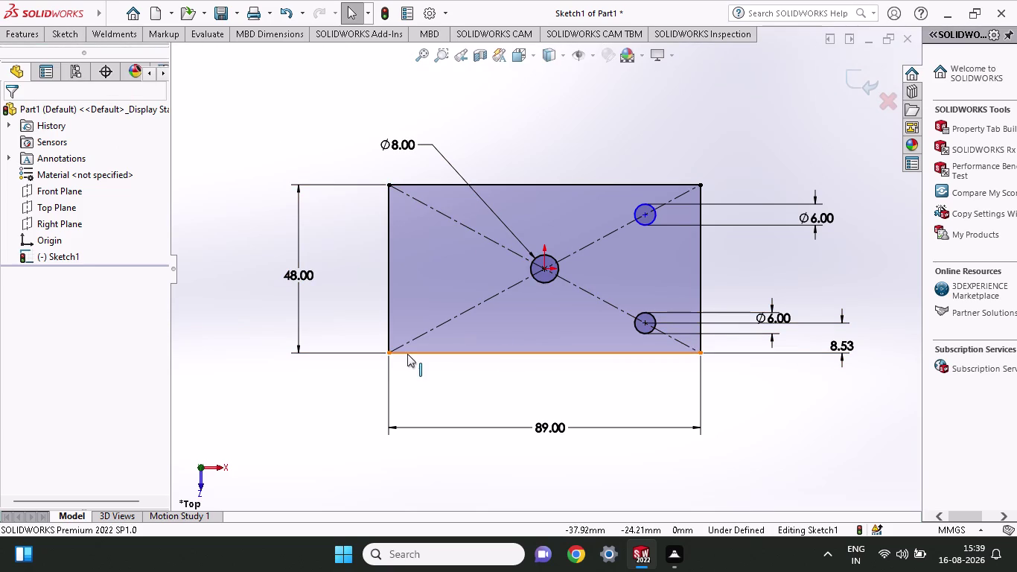
click(57, 35)
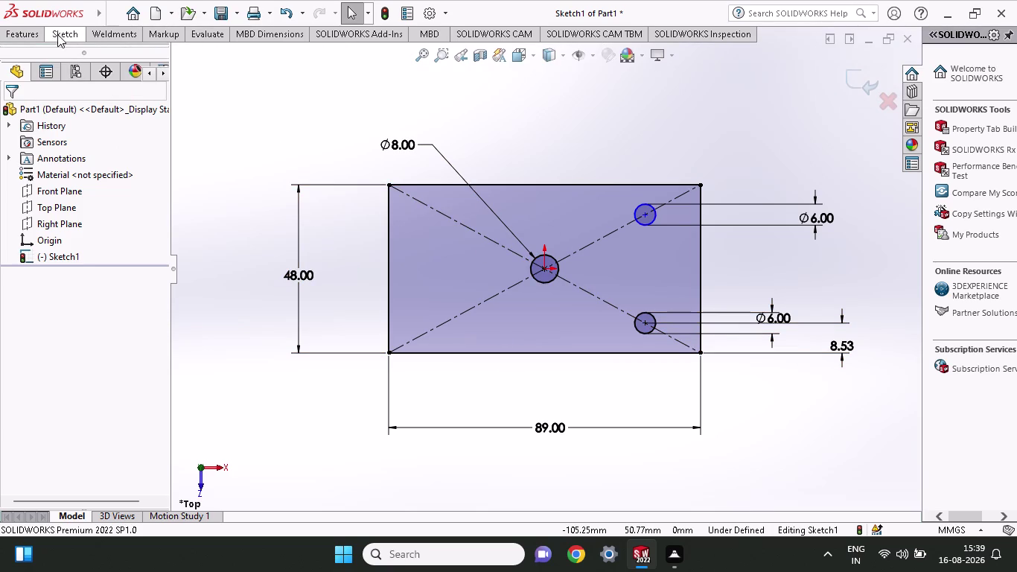
click(77, 73)
click(385, 349)
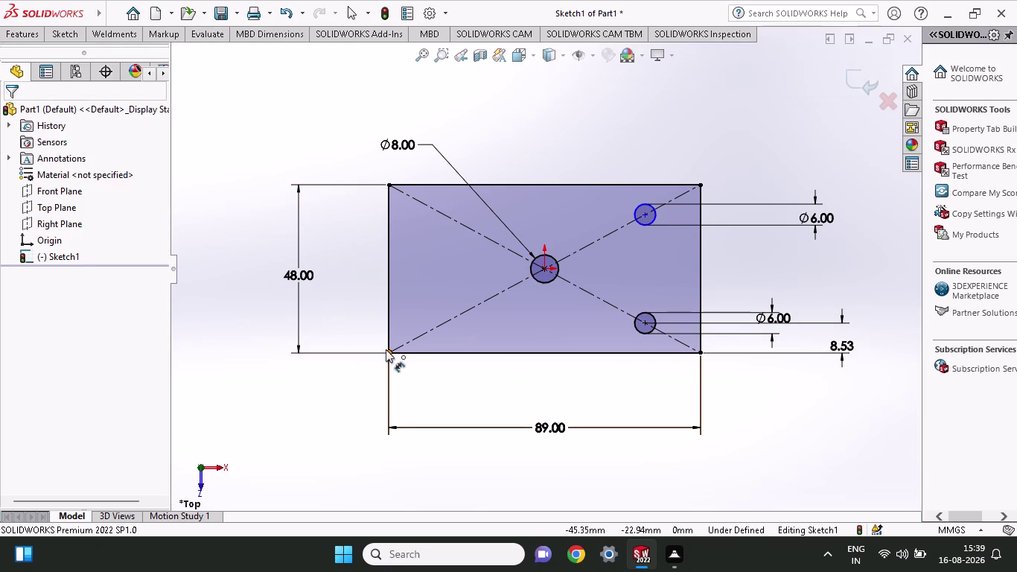
click(543, 267)
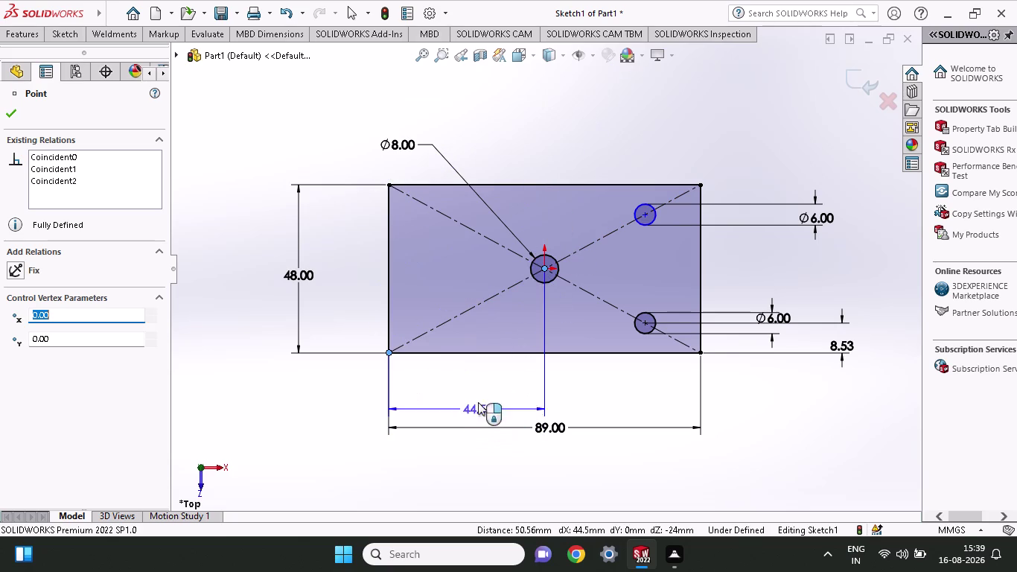
click(478, 385)
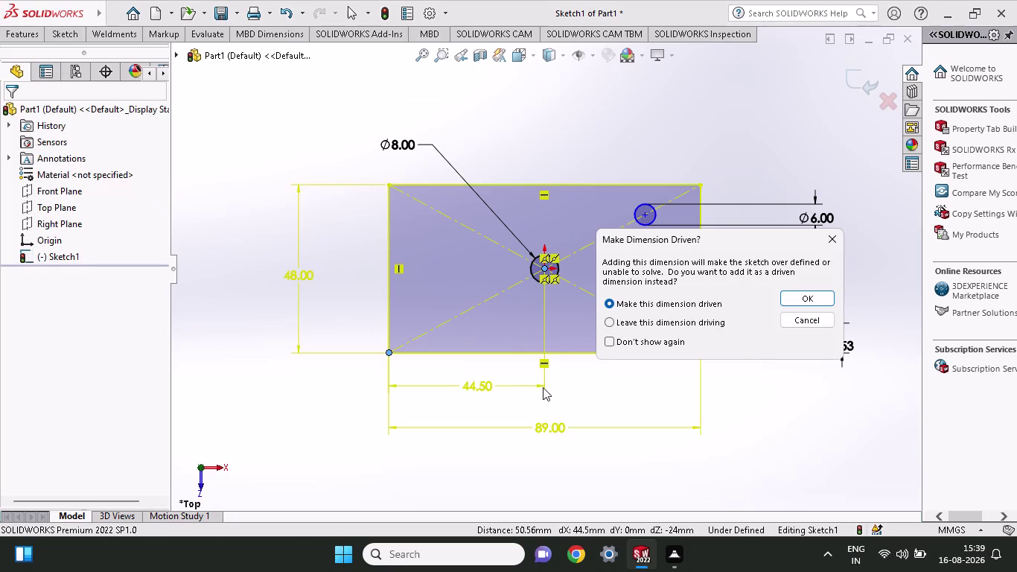
click(835, 234)
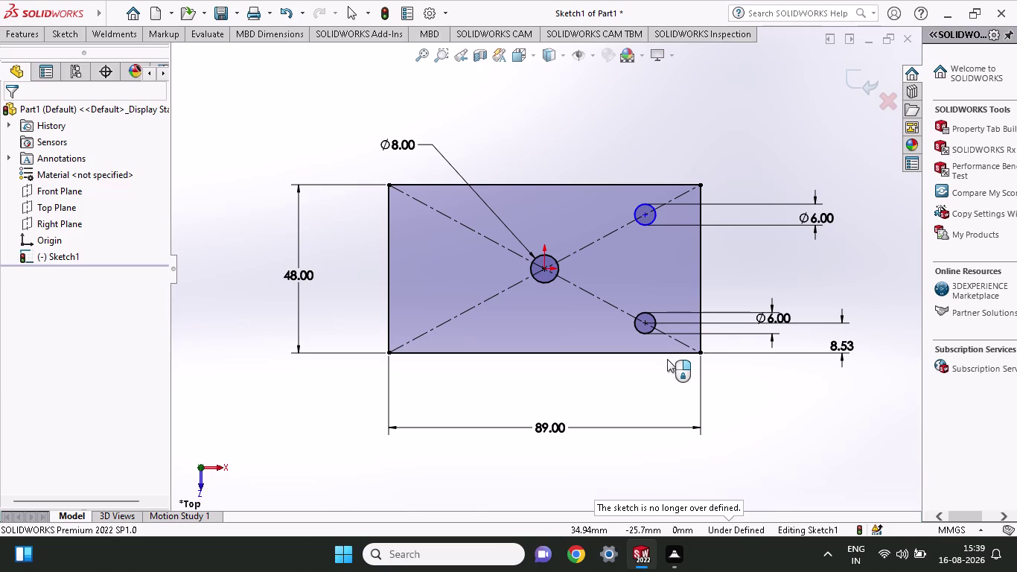
key(grave)
key(Escape)
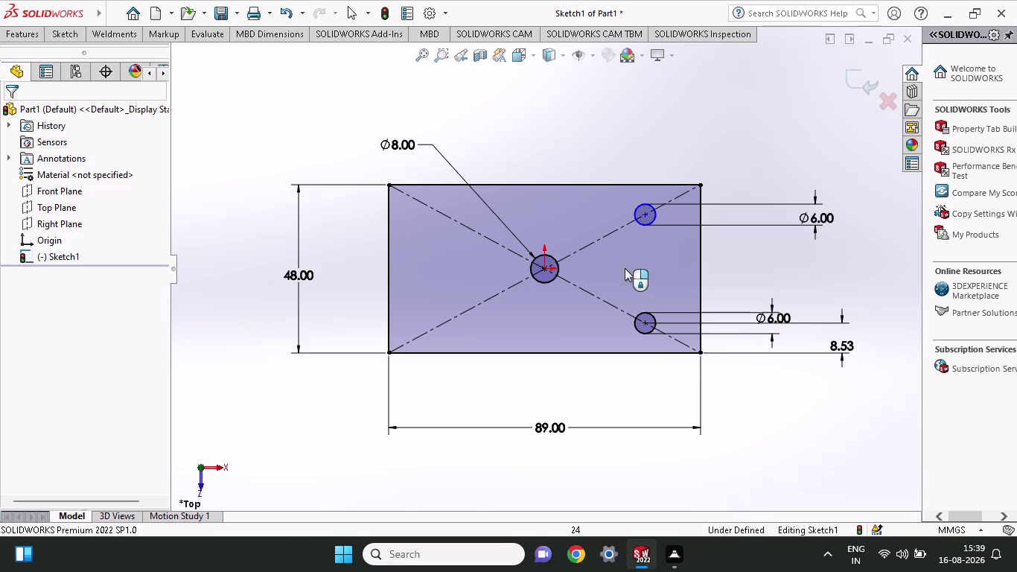
Delete the 6 mm circles along with their dimensions.
key(Escape)
drag(635, 202, 654, 343)
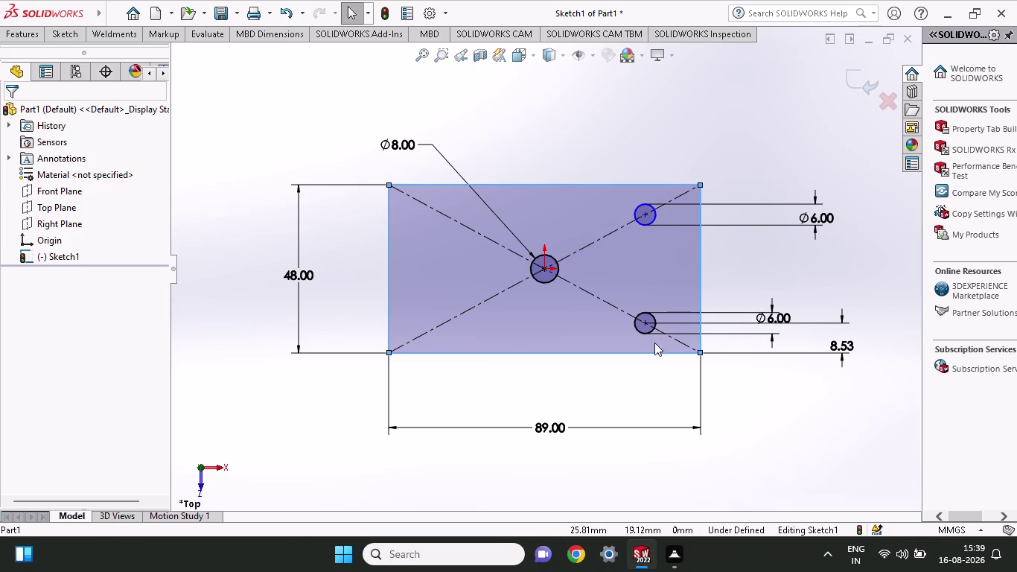
drag(655, 343, 651, 340)
click(646, 334)
click(646, 328)
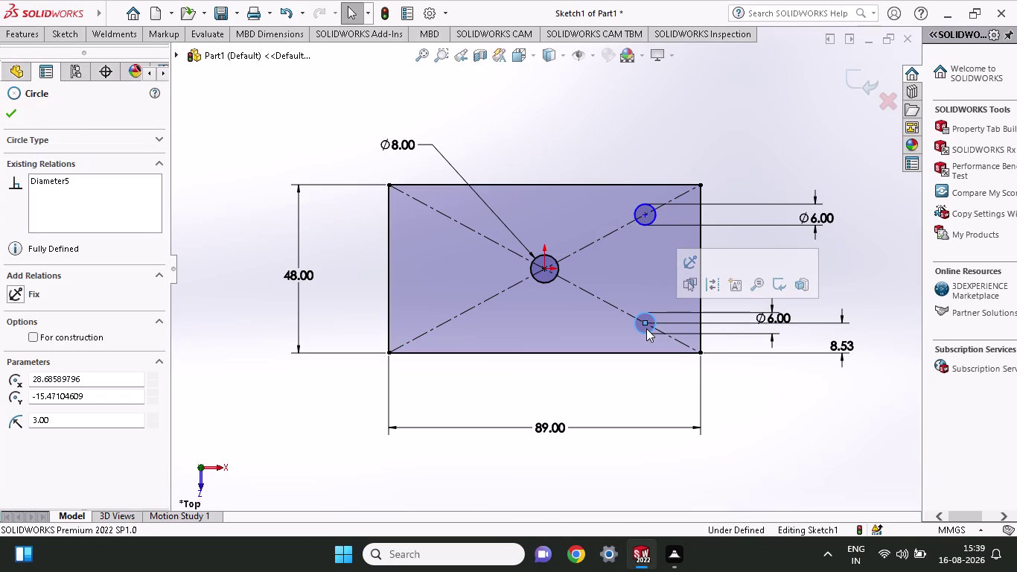
key(Delete)
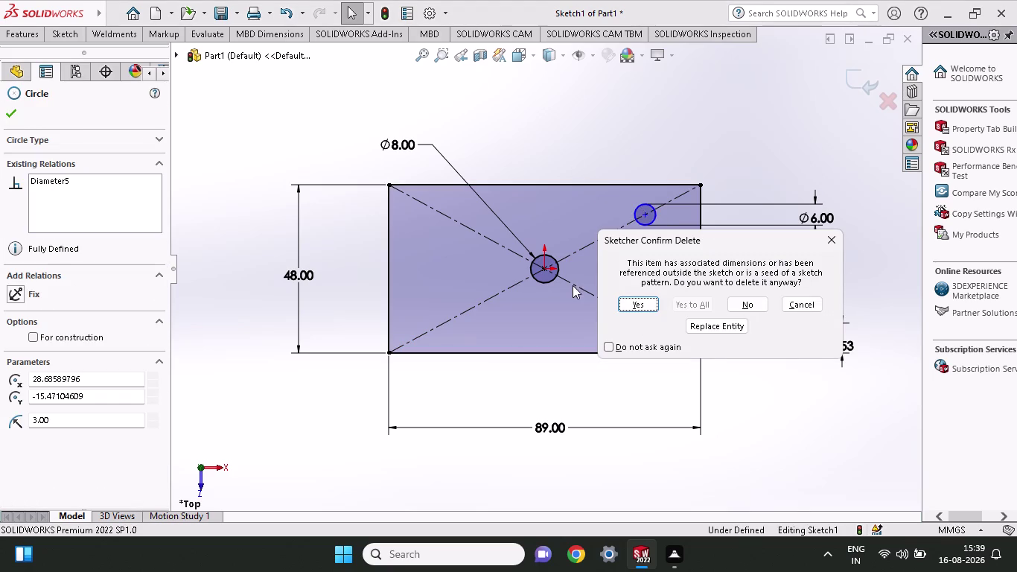
click(651, 300)
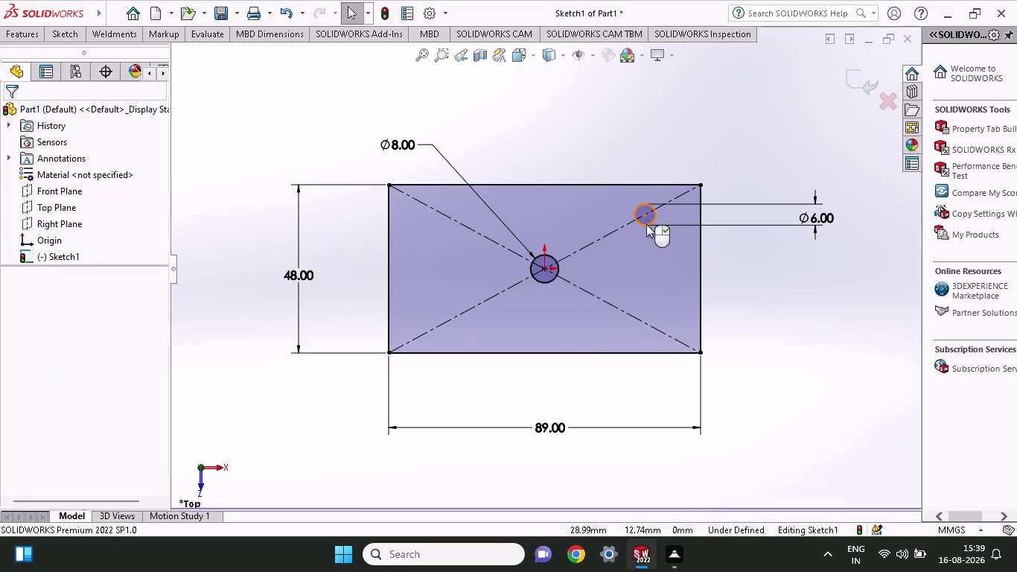
click(646, 224)
key(Delete)
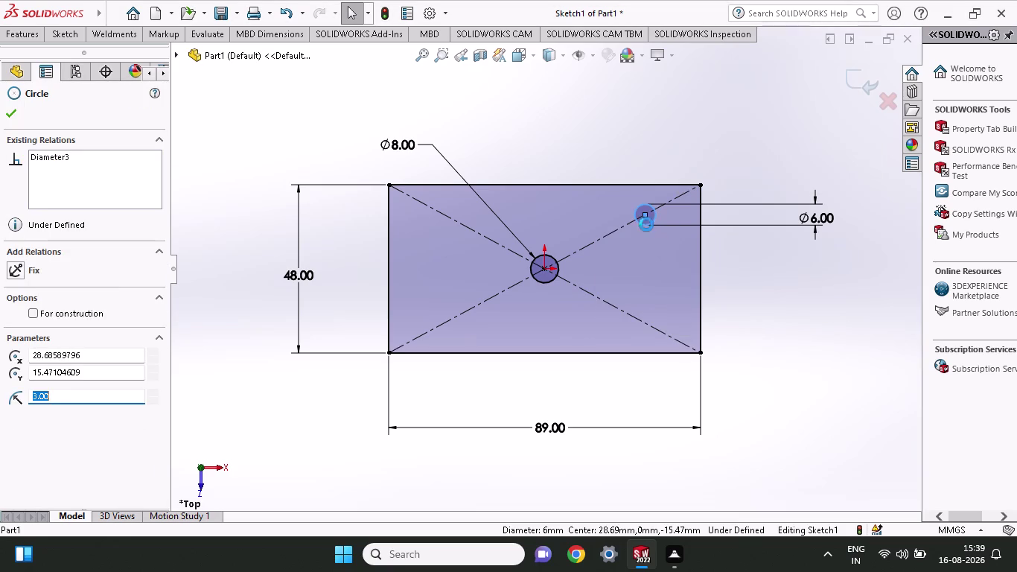
key(Return)
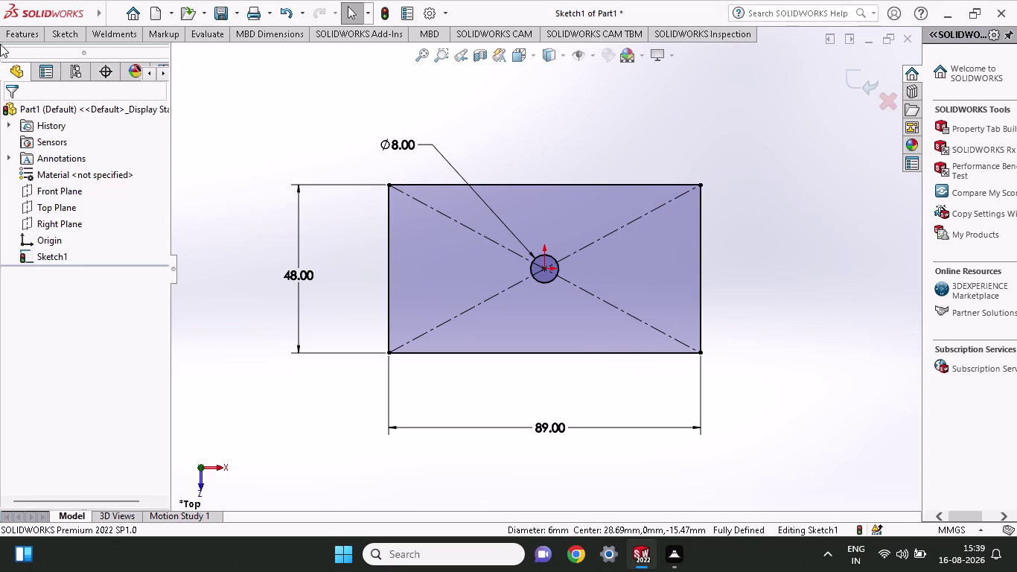
Draw two new circles on the plate's lower-right and upper-right diagonals.
click(67, 37)
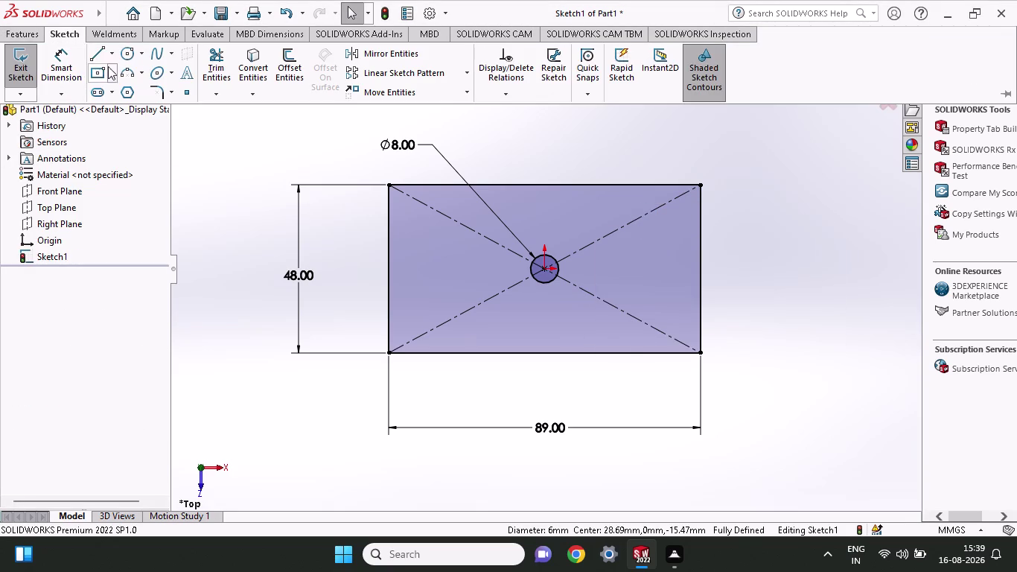
click(132, 57)
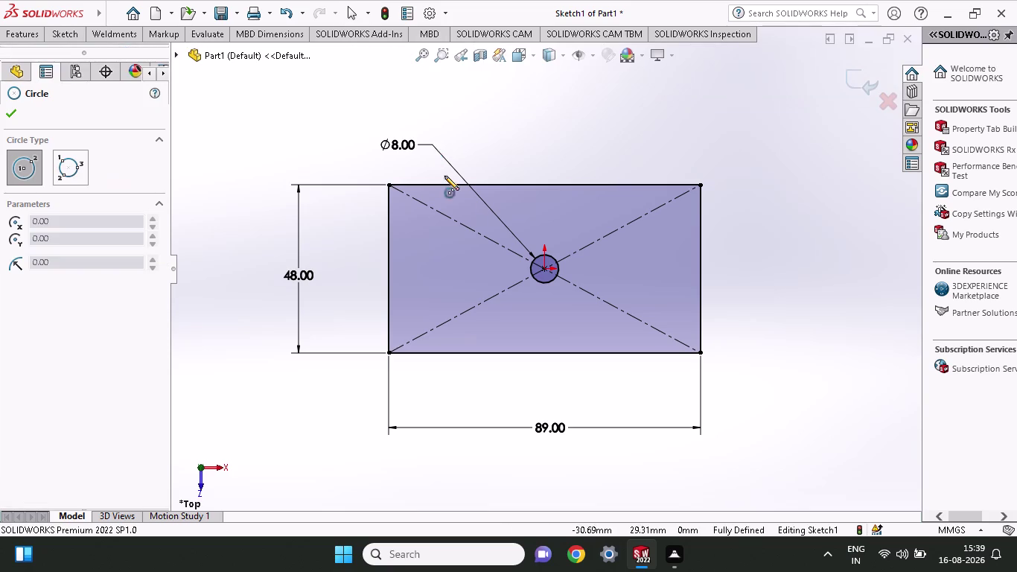
click(642, 309)
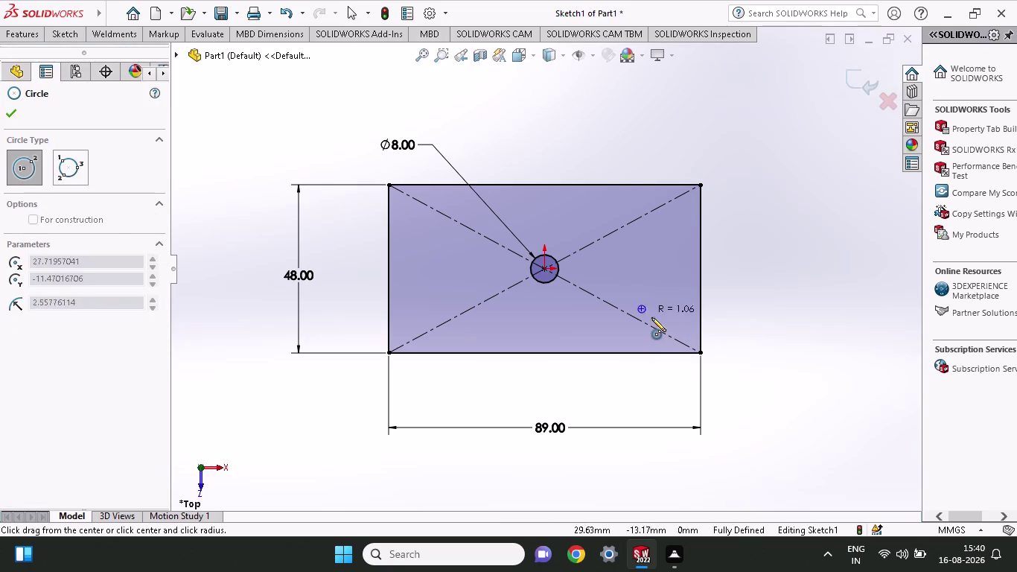
click(652, 317)
click(646, 221)
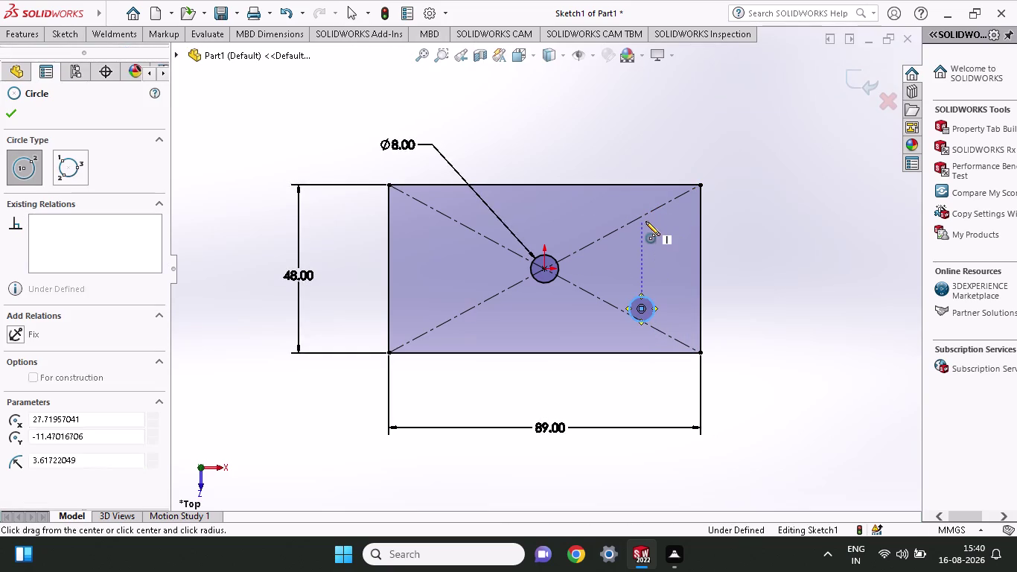
click(657, 236)
Dimension the lower circle's centre from the plate's lower-left corner.
click(64, 38)
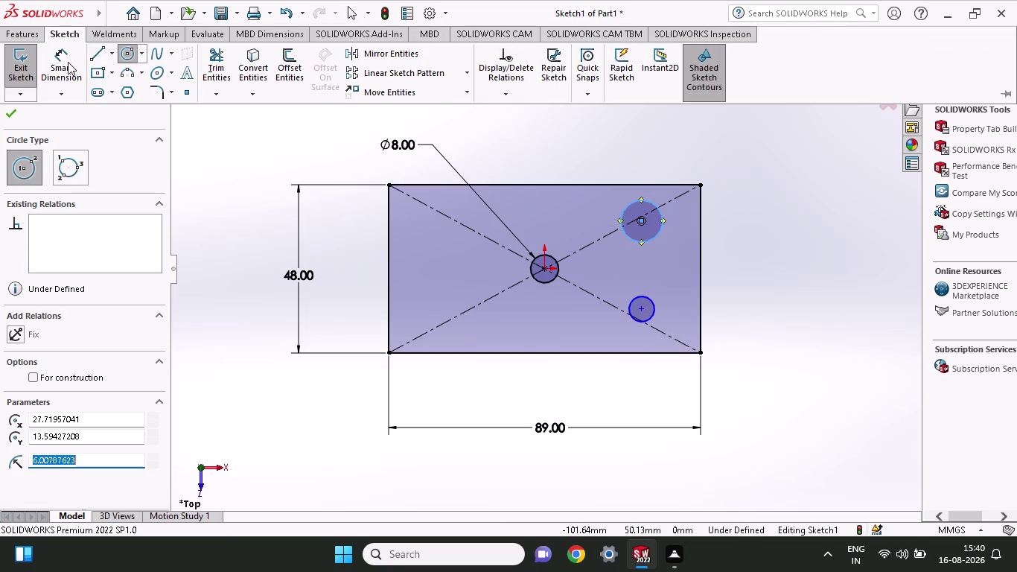
click(67, 69)
click(386, 351)
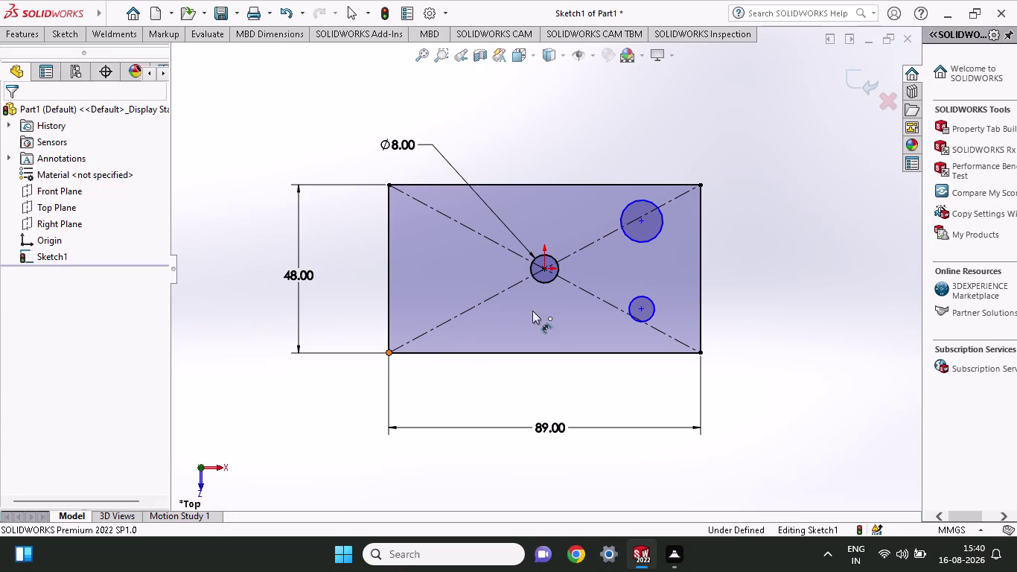
click(643, 309)
click(572, 385)
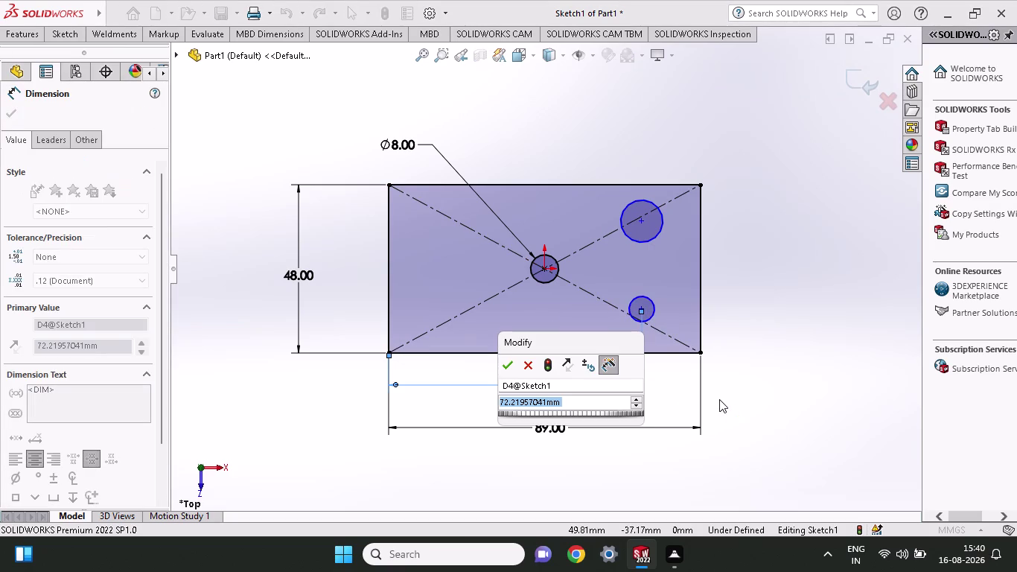
Set the lower circle's distance from the plate's left edge to 63 mm.
text(63)
key(Return)
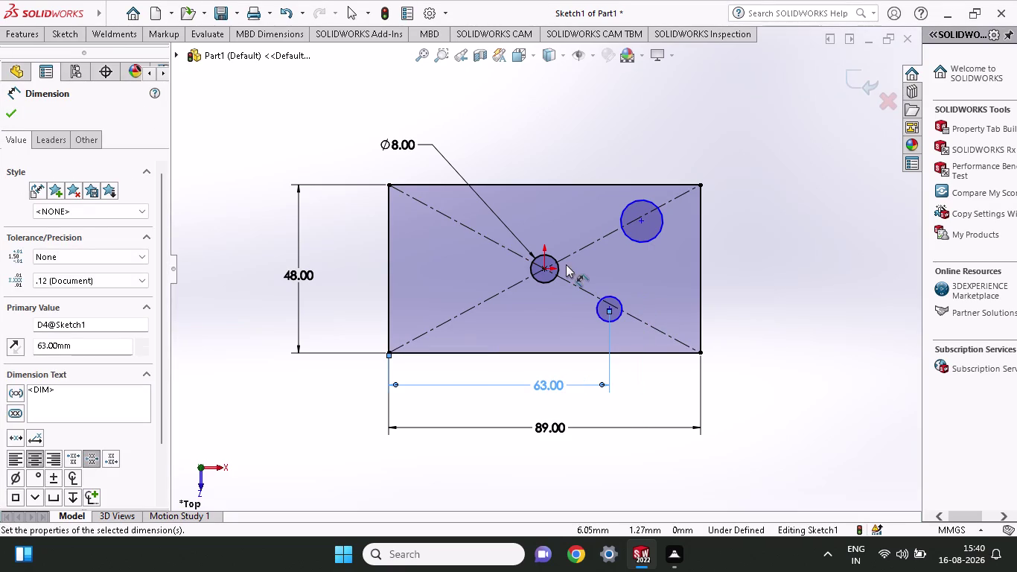
scroll(up, 3)
right_click(638, 244)
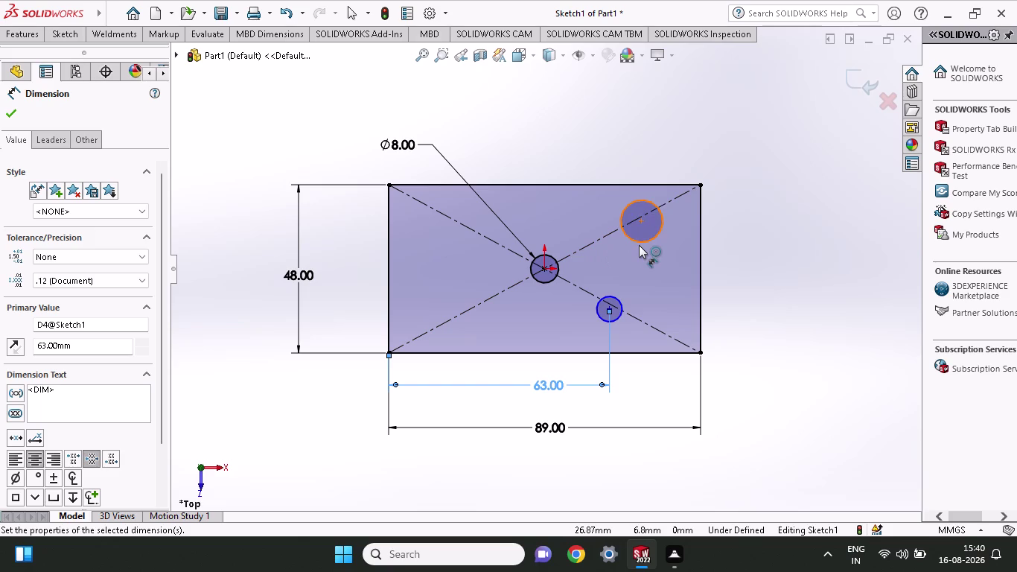
scroll(up, 3)
key(Escape)
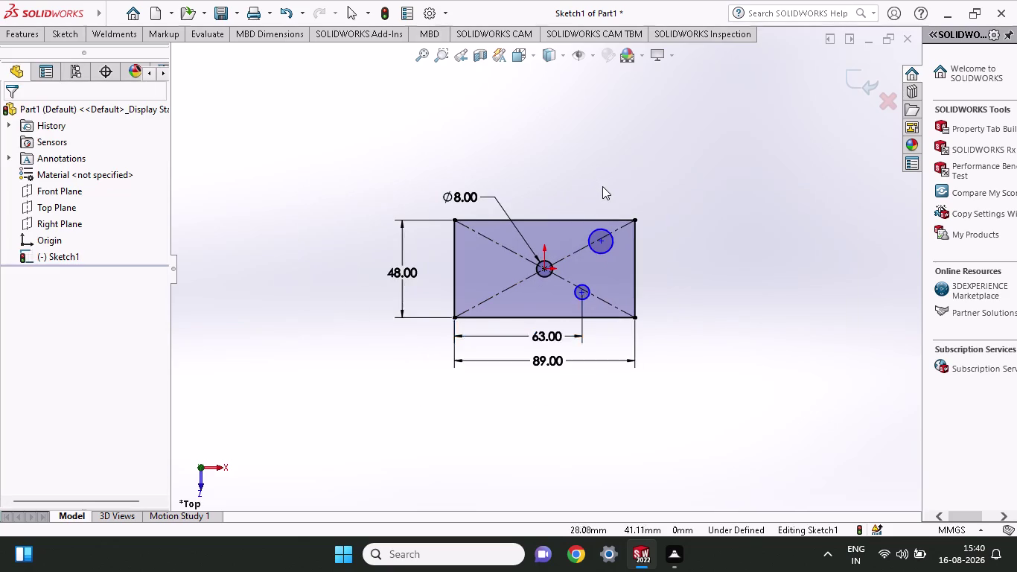
scroll(down, 3)
Delete and restore the rectangle edges, then delete the larger upper circle.
click(580, 361)
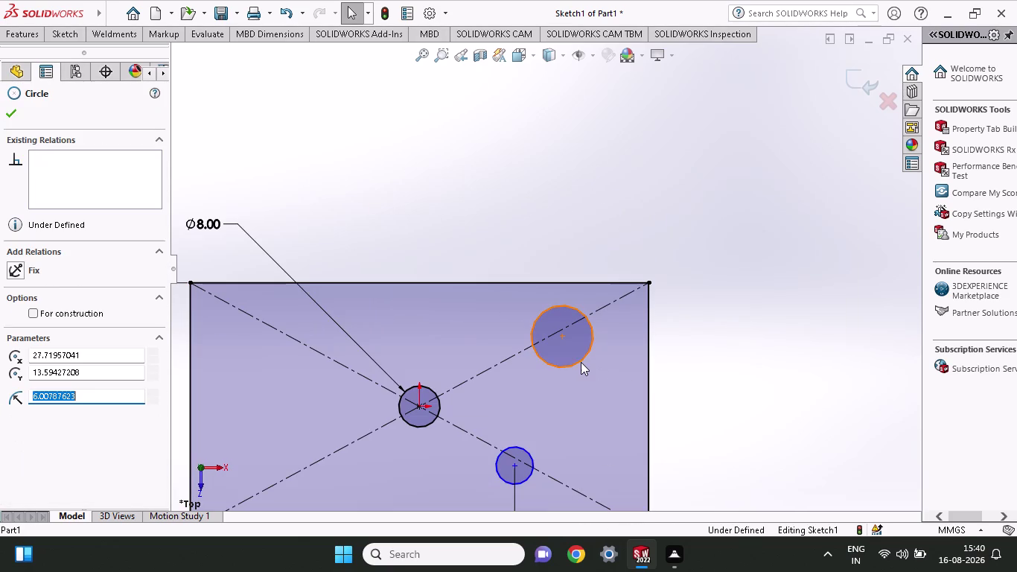
scroll(up, 3)
scroll(down, 3)
scroll(up, 3)
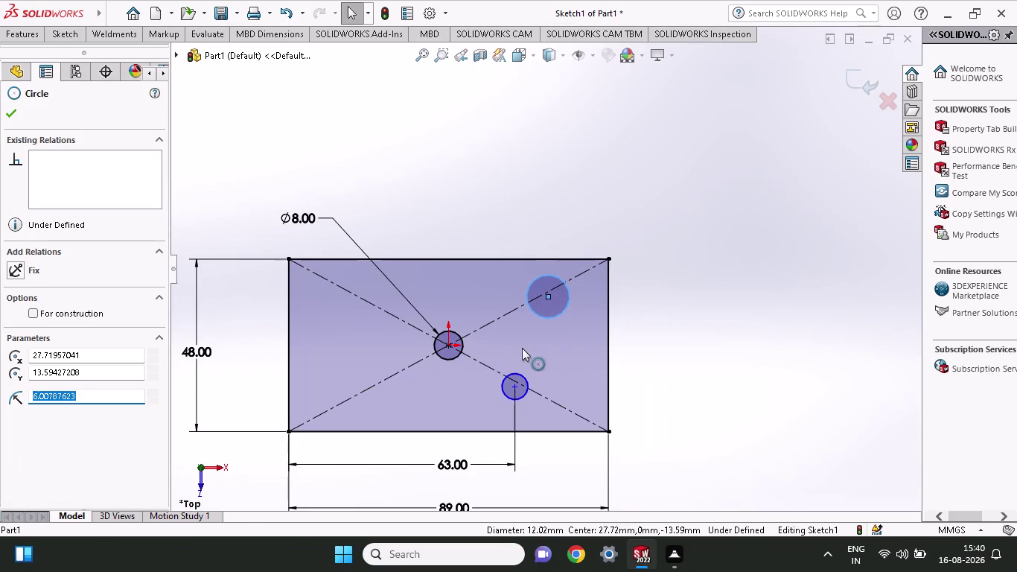
scroll(up, 3)
right_click(521, 348)
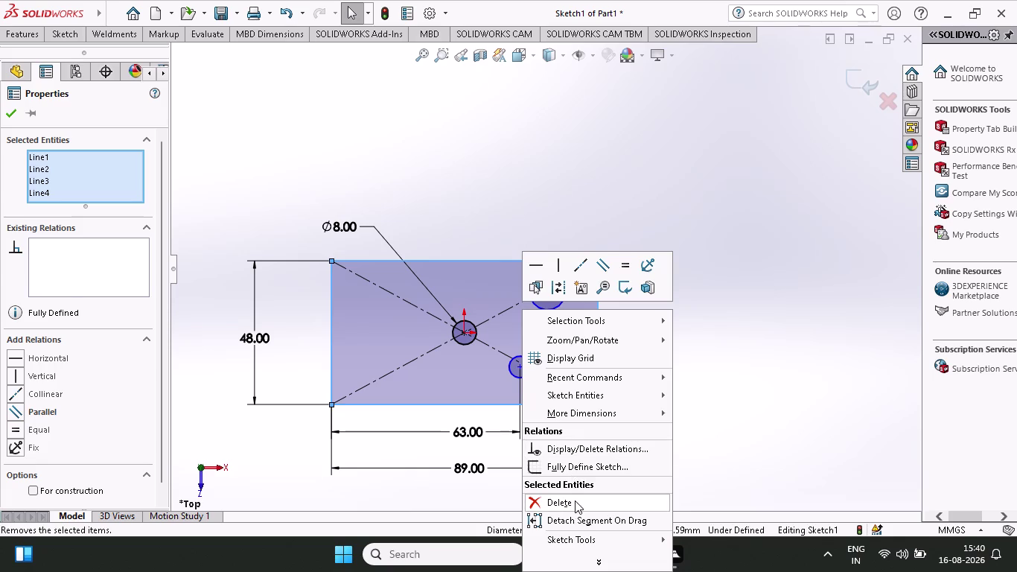
click(575, 500)
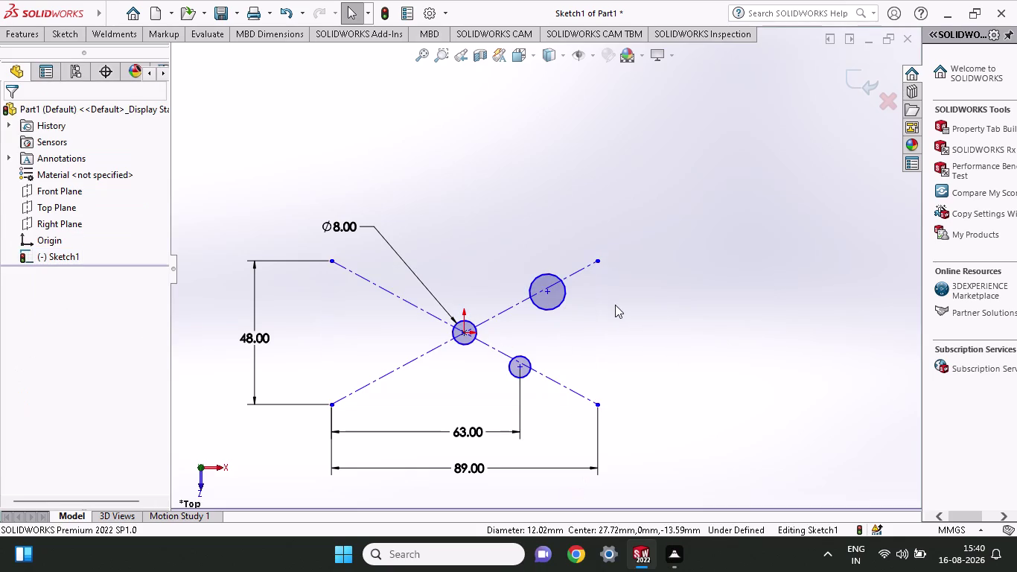
key(ctrl+z)
click(558, 305)
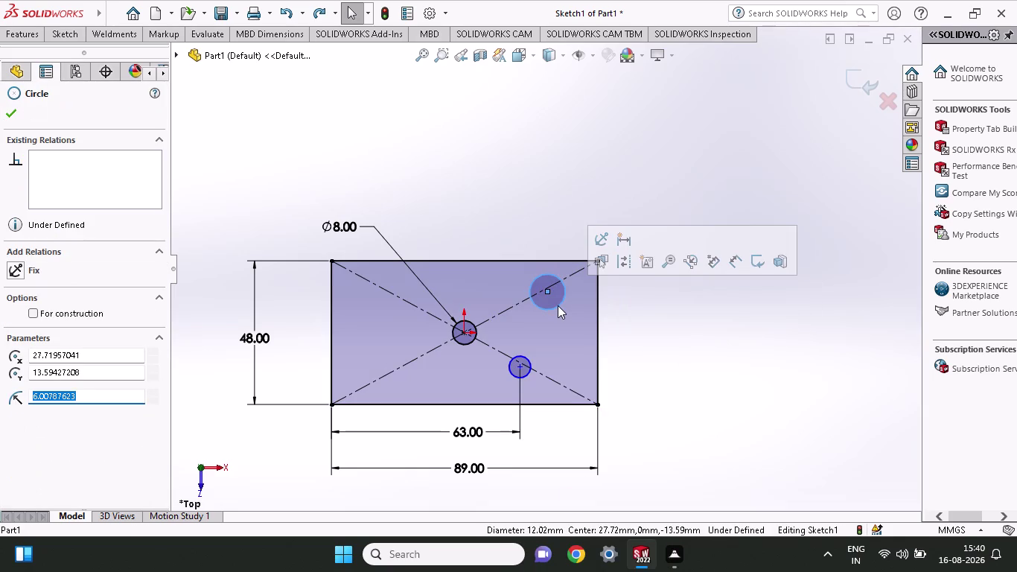
key(Delete)
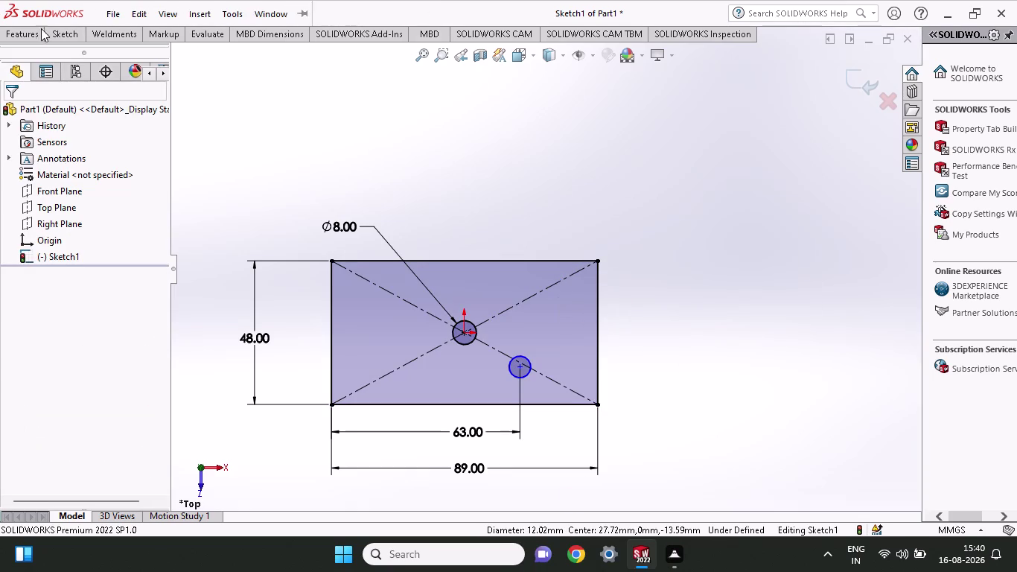
click(61, 35)
click(120, 50)
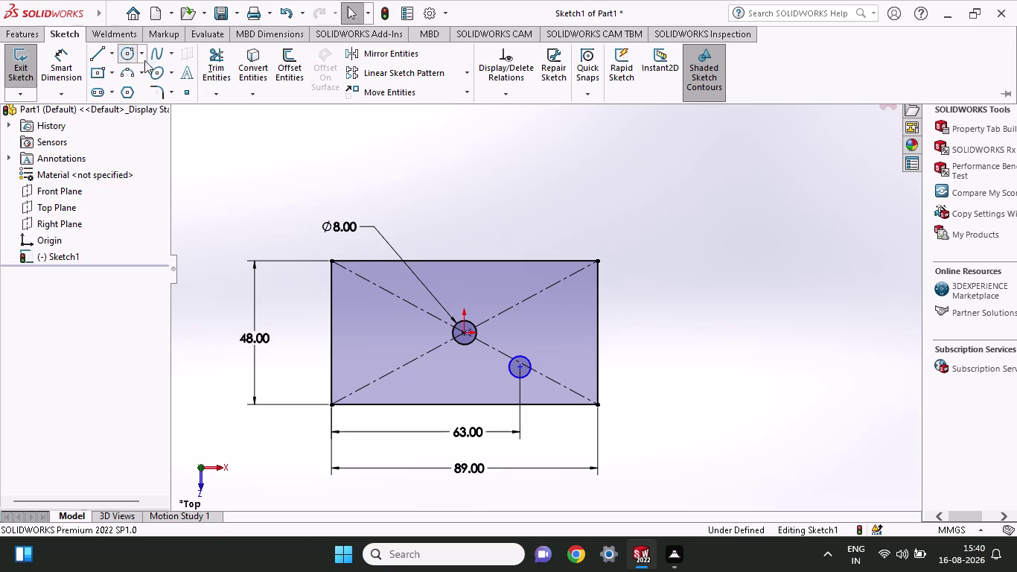
Draw a new small circle above the lower circle.
click(519, 297)
click(529, 306)
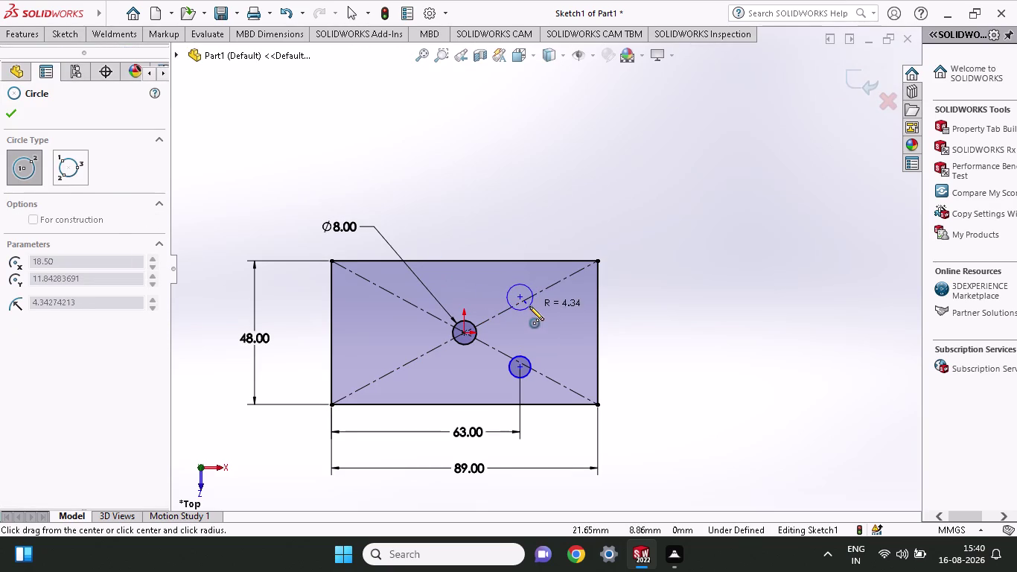
click(69, 28)
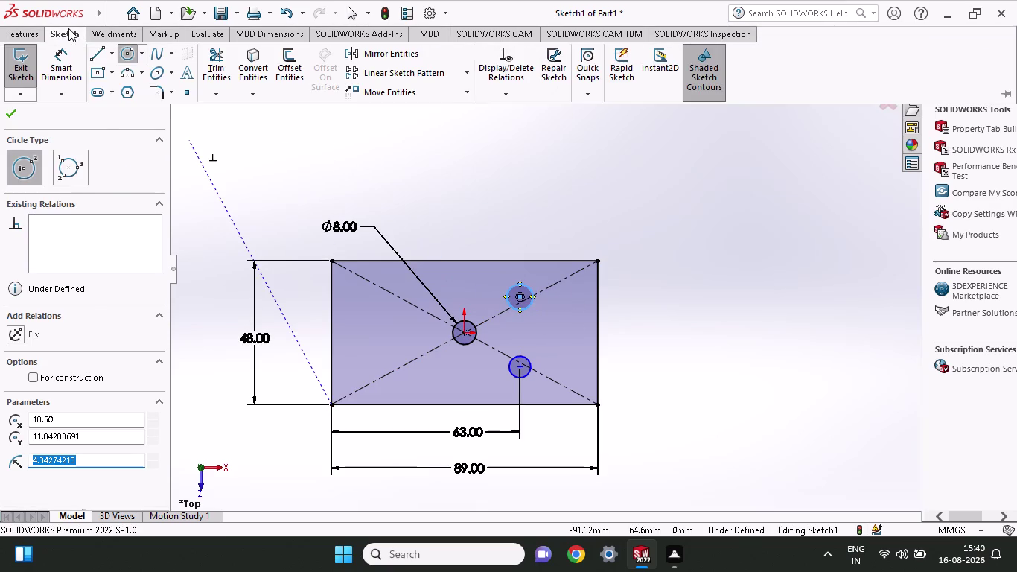
click(65, 74)
click(516, 365)
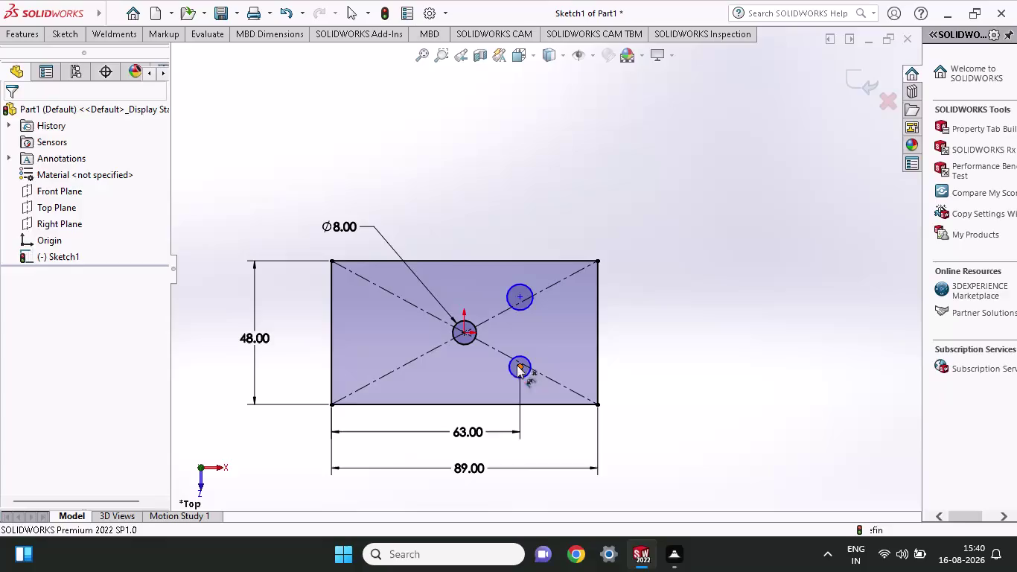
Space the two small circle centres 25 mm apart vertically.
click(515, 295)
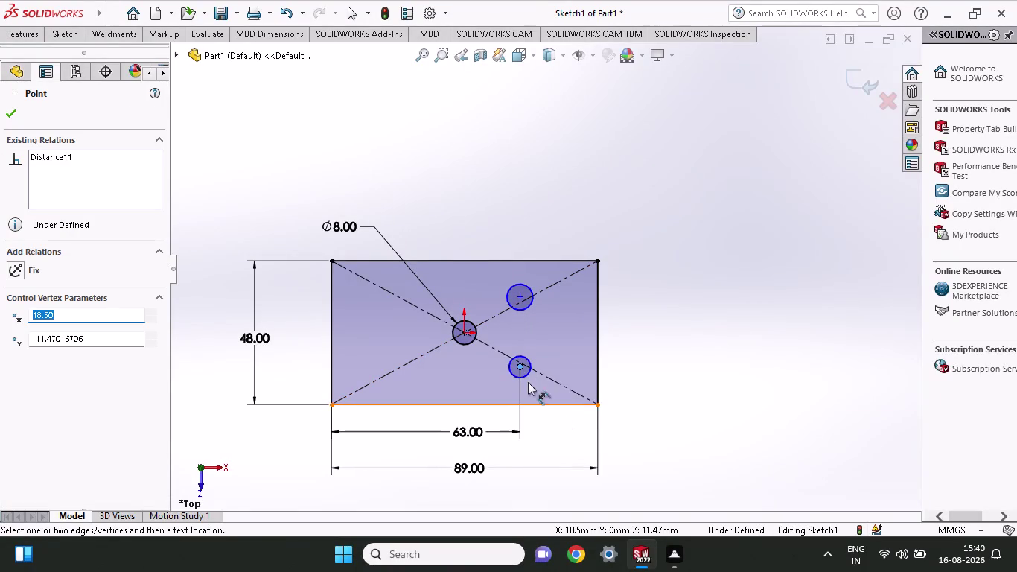
click(518, 367)
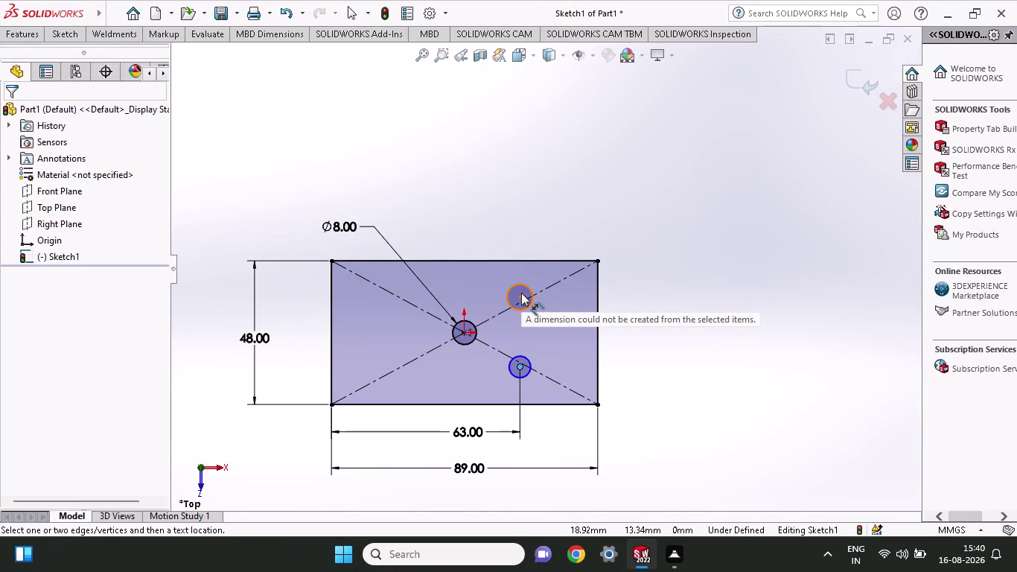
click(520, 296)
click(639, 316)
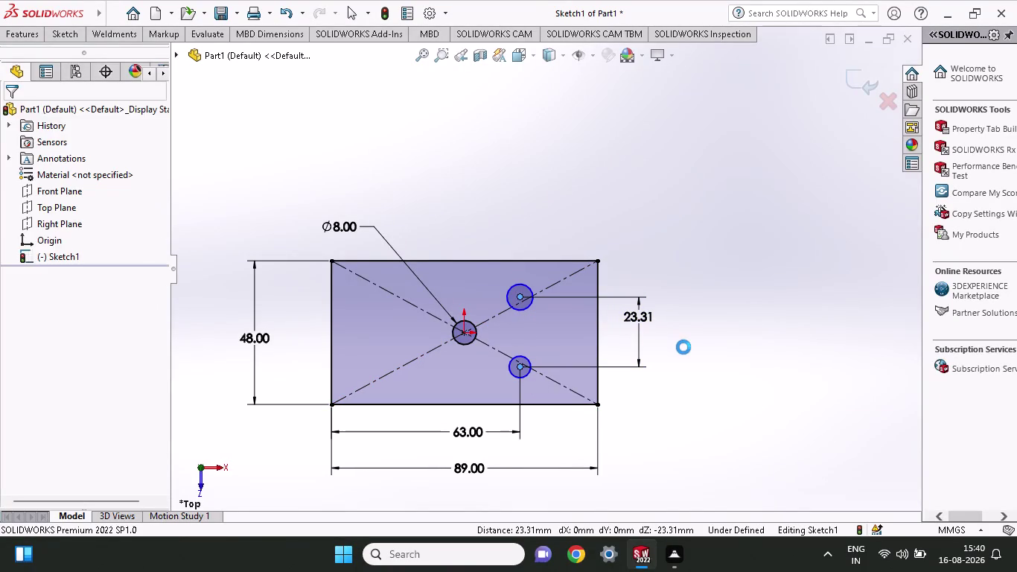
text(25)
key(Return)
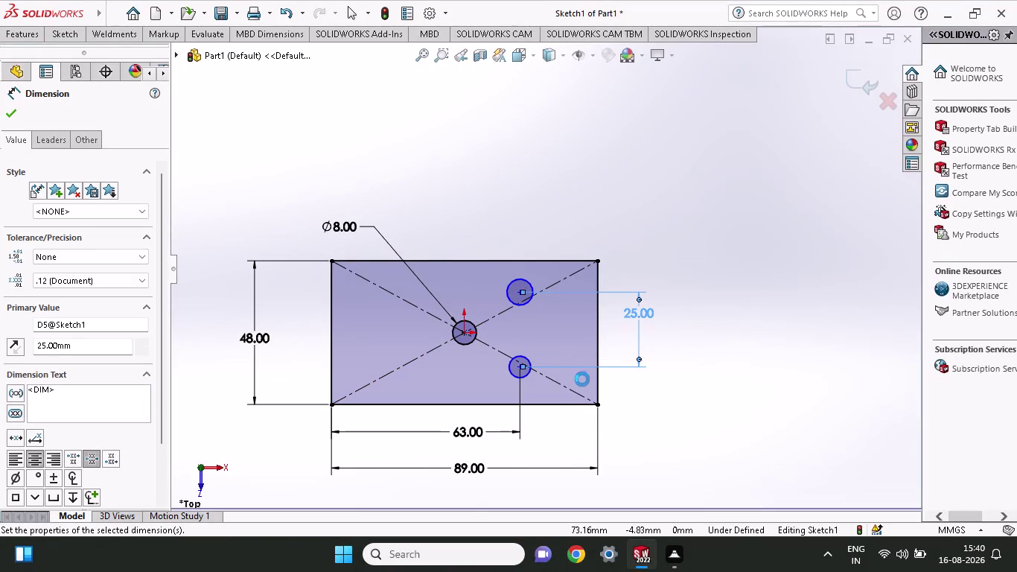
Dimension the upper and lower small circles to 6 mm diameter each.
click(512, 305)
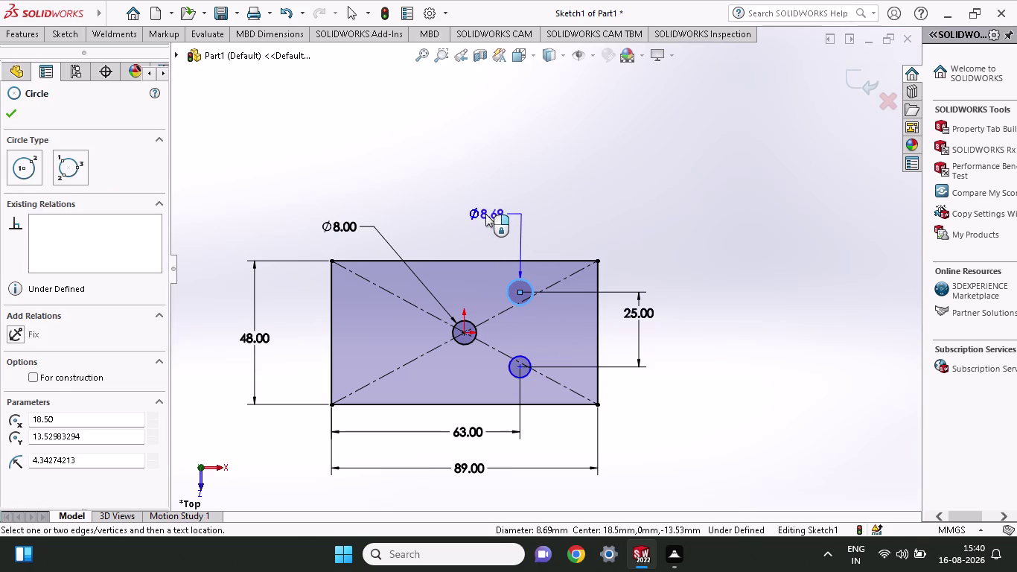
click(485, 214)
text(69)
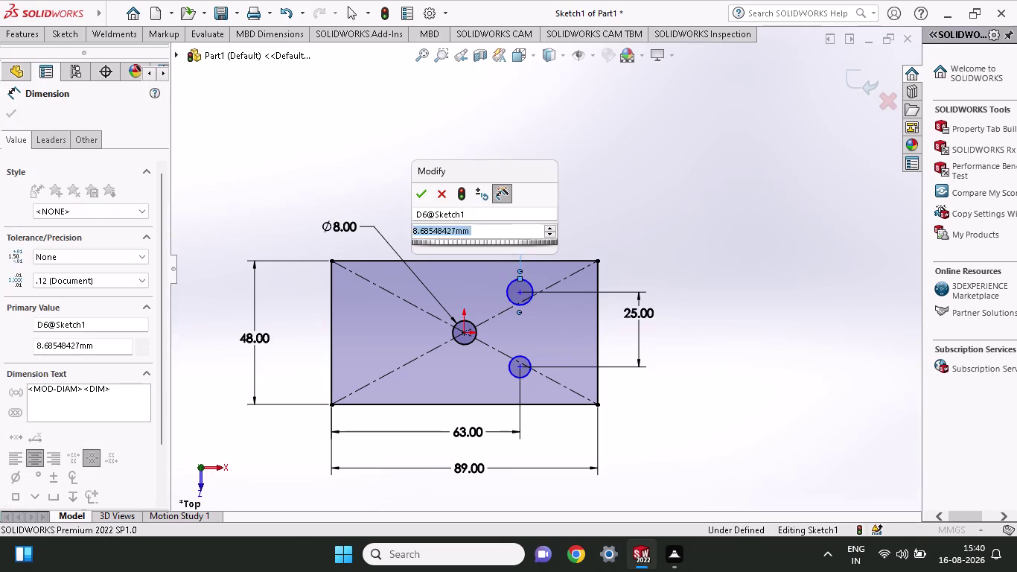
key(BackSpace)
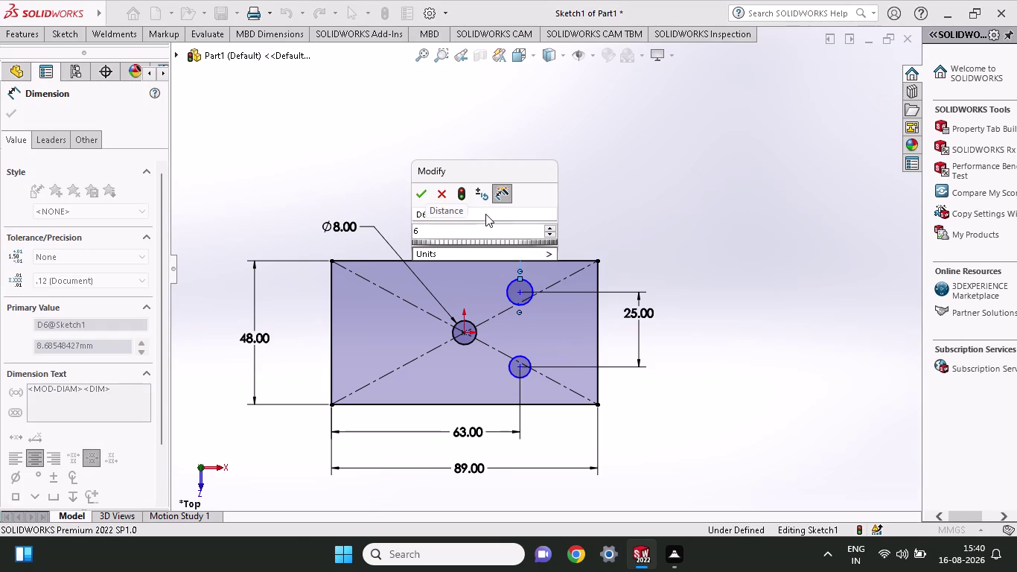
key(Return)
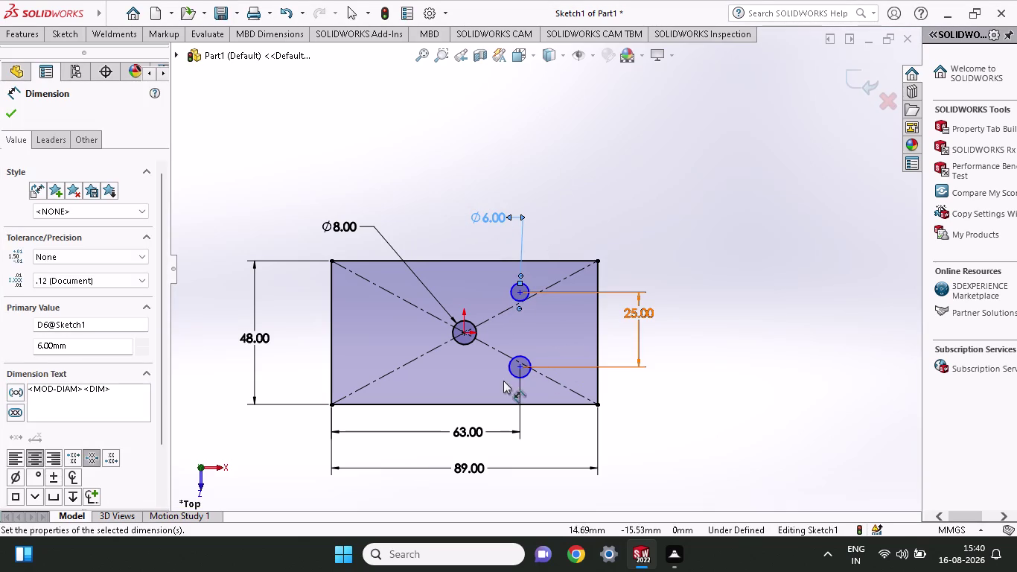
click(522, 376)
click(569, 446)
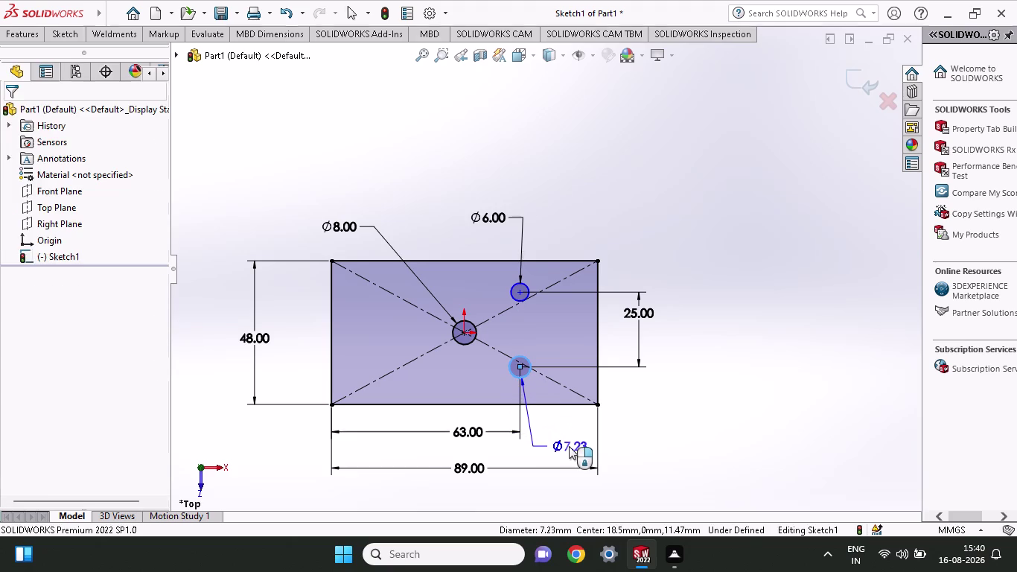
key(6)
key(Return)
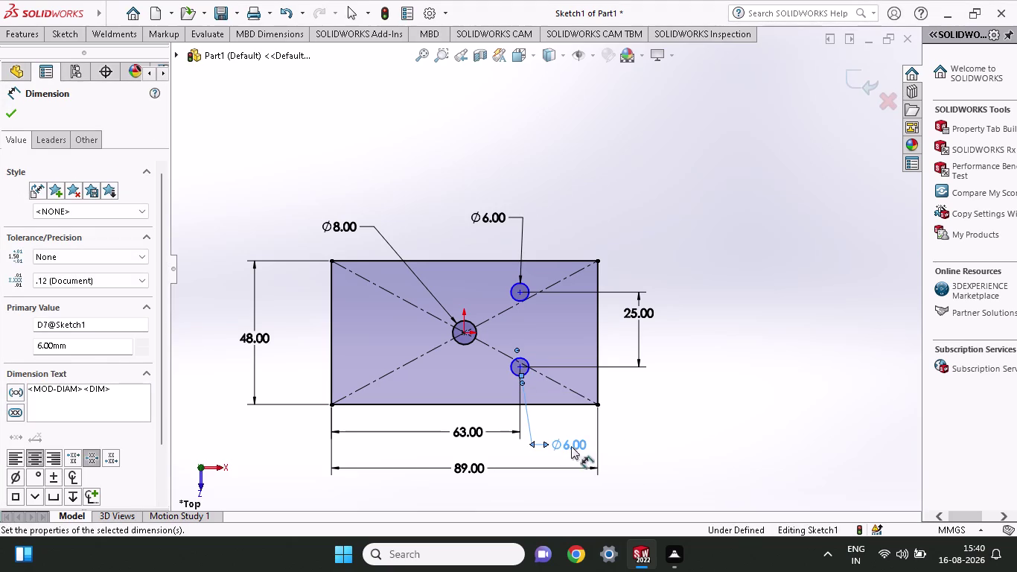
click(60, 30)
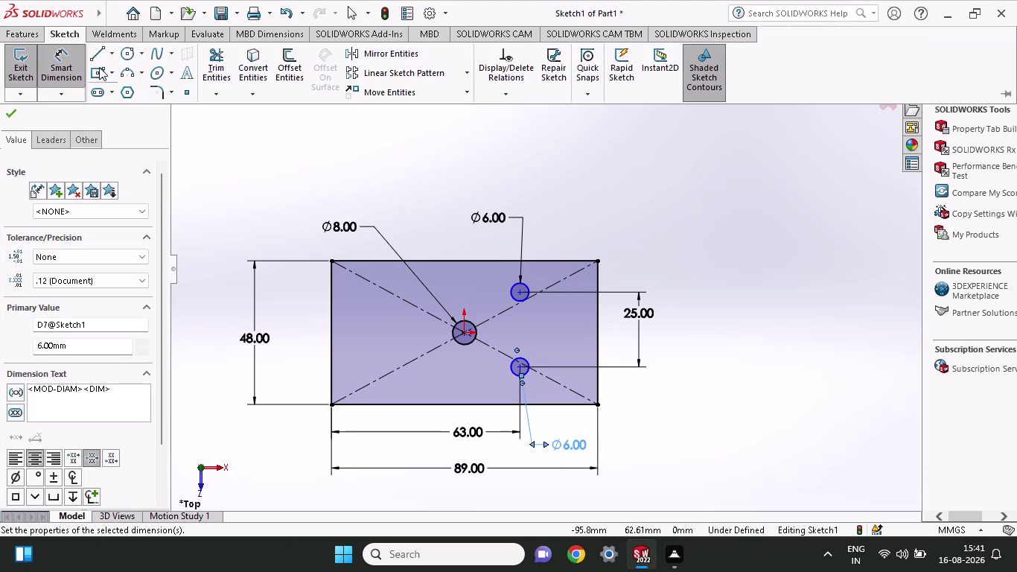
Draw a vertical line joining the left sides of both circles.
click(99, 54)
scroll(down, 3)
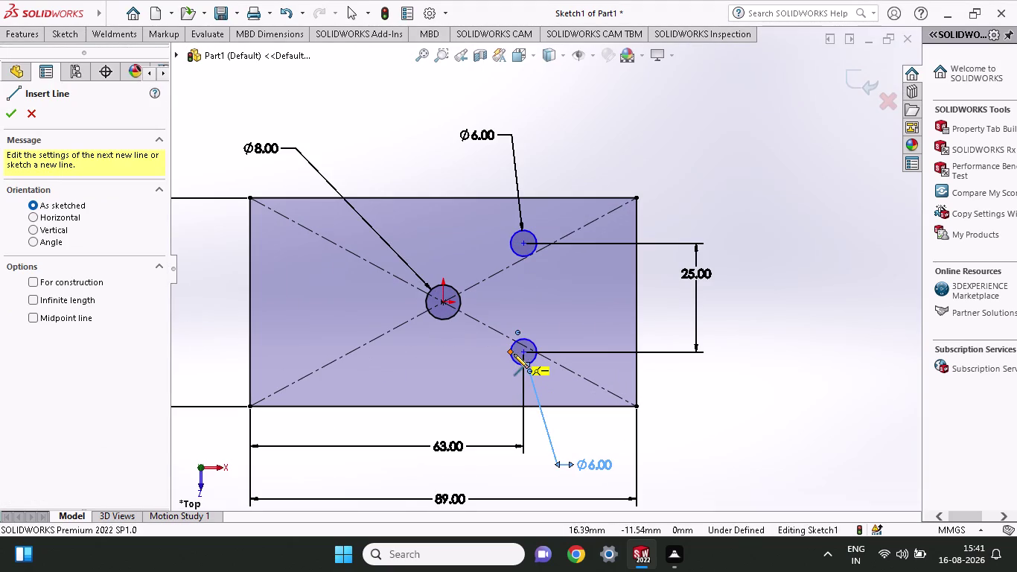
click(514, 354)
click(511, 245)
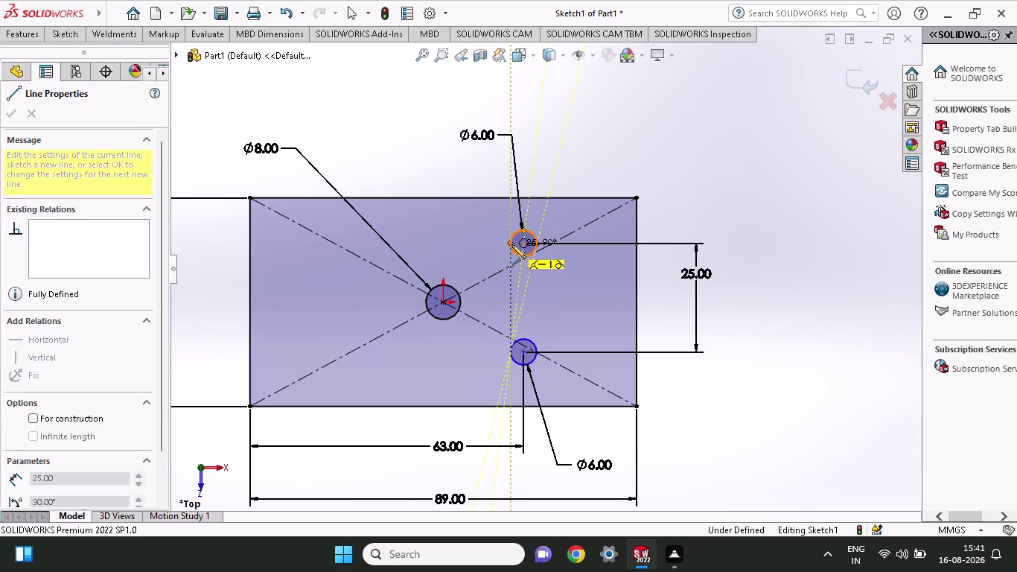
right_click(543, 324)
click(562, 337)
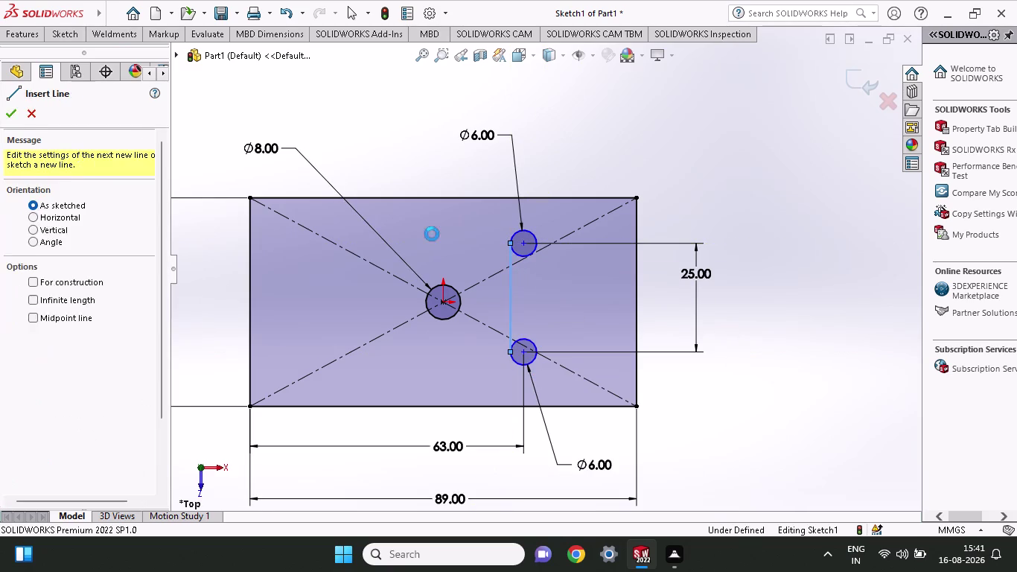
click(72, 38)
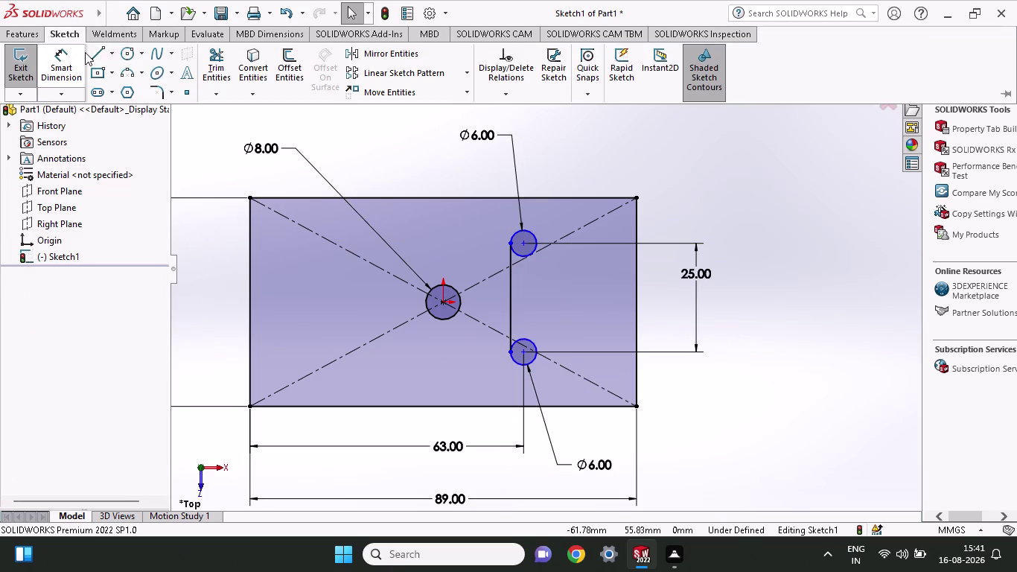
Draw a vertical line joining the right sides of both circles.
click(88, 52)
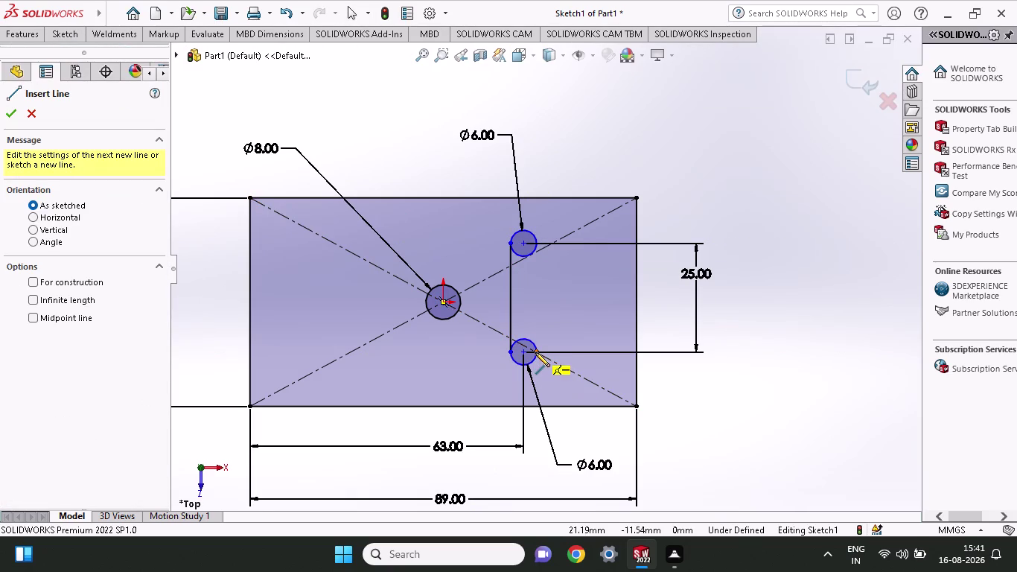
click(536, 353)
click(534, 245)
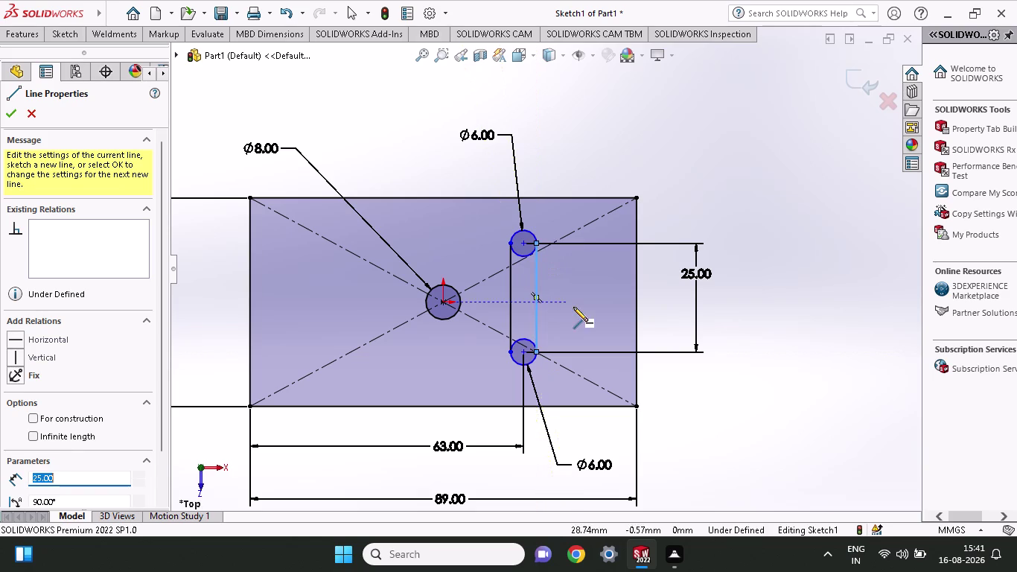
right_click(573, 307)
click(582, 318)
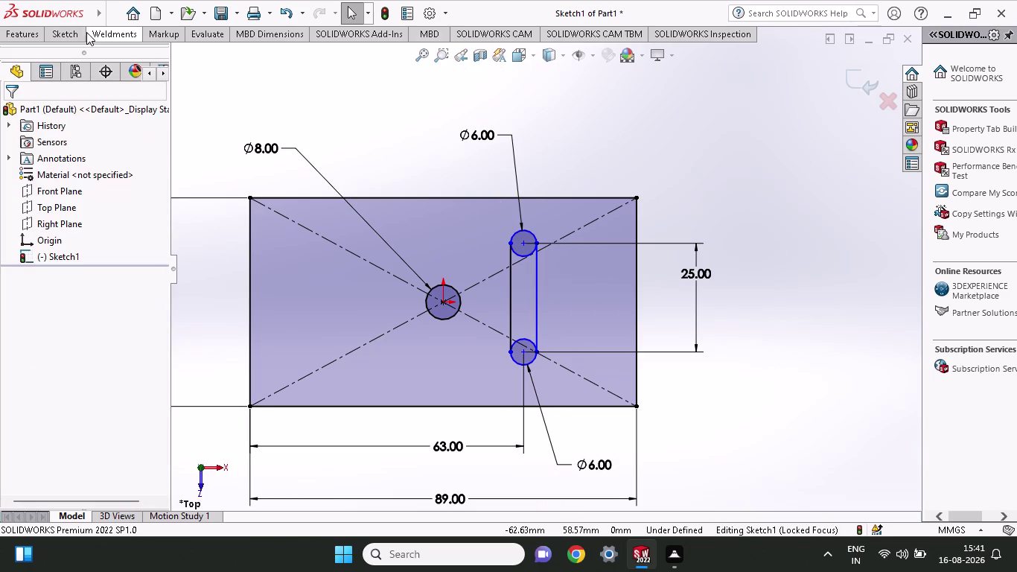
click(73, 30)
click(201, 59)
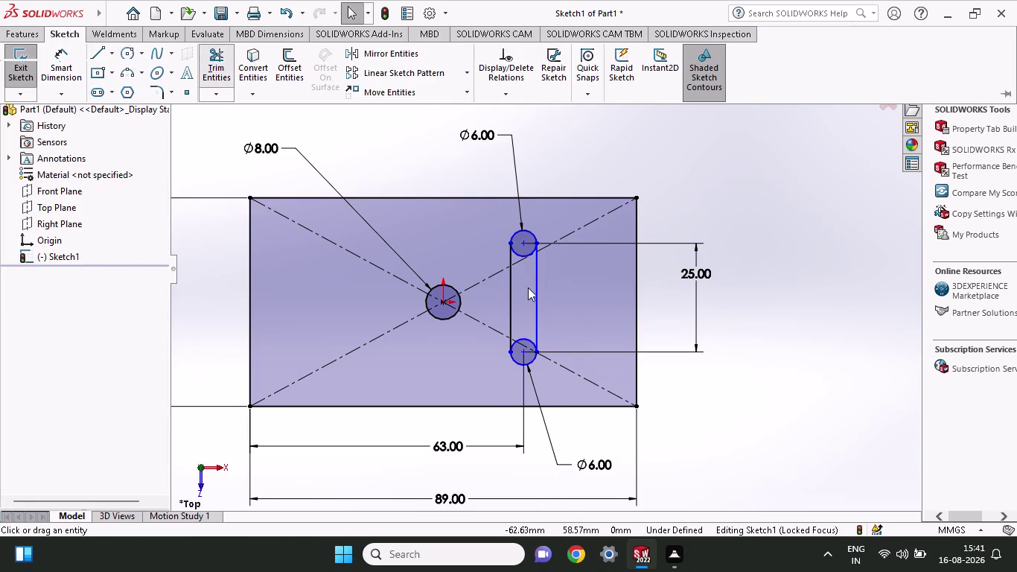
Trim away the inner arcs of both 6 mm circles using Trim to closest.
click(523, 250)
click(526, 253)
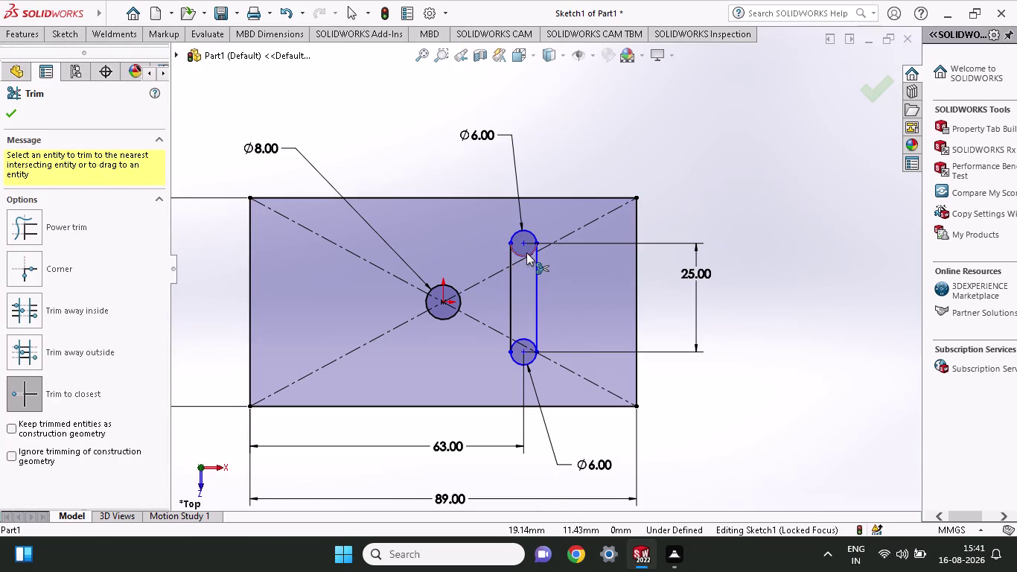
click(523, 338)
scroll(down, 3)
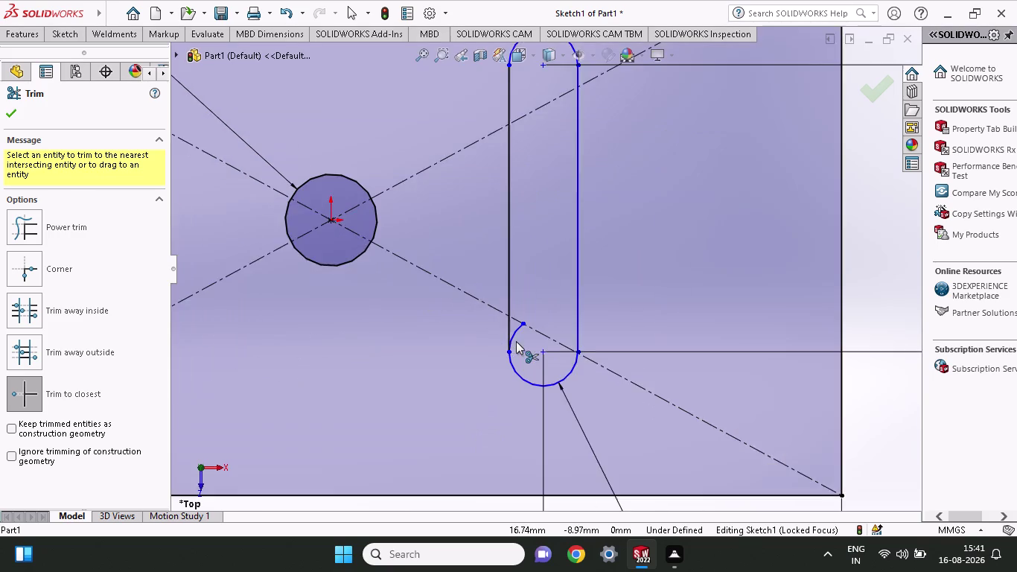
click(518, 324)
scroll(up, 3)
scroll(up, 3)
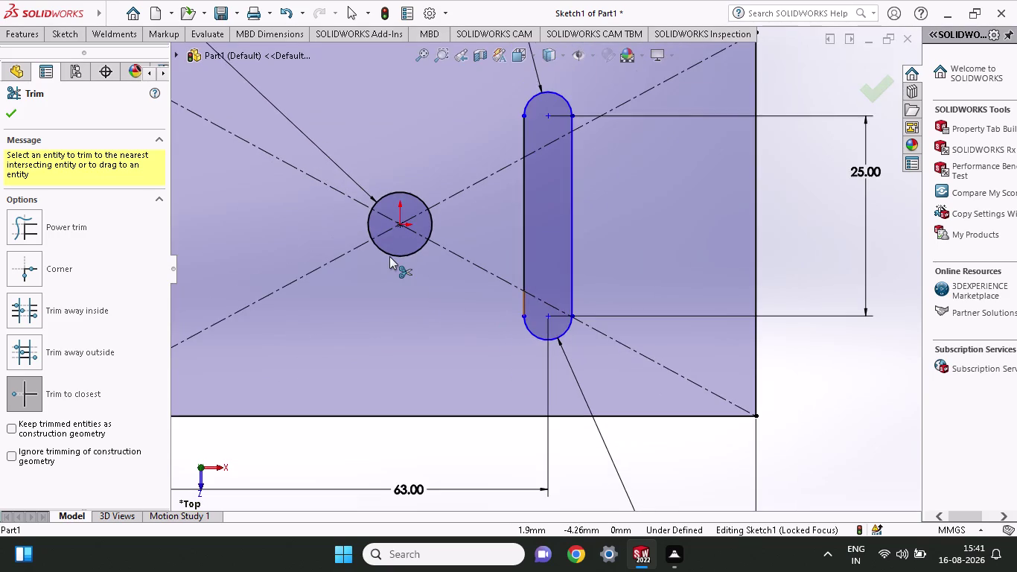
scroll(up, 3)
scroll(up, 3)
Zoom to fit, stop trimming, and select the 8 mm diameter dimension.
right_click(253, 107)
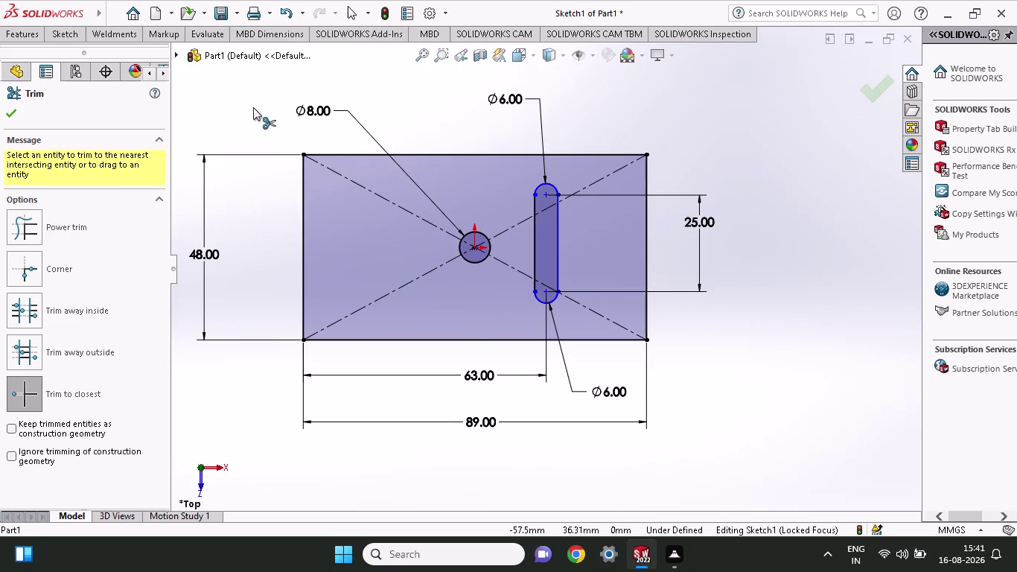
click(206, 91)
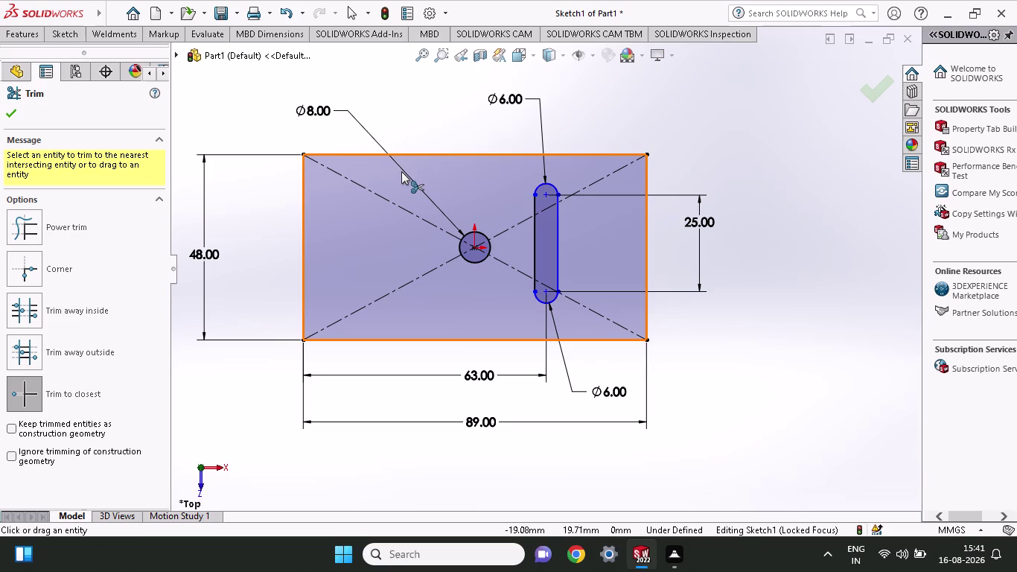
key(Escape)
click(361, 128)
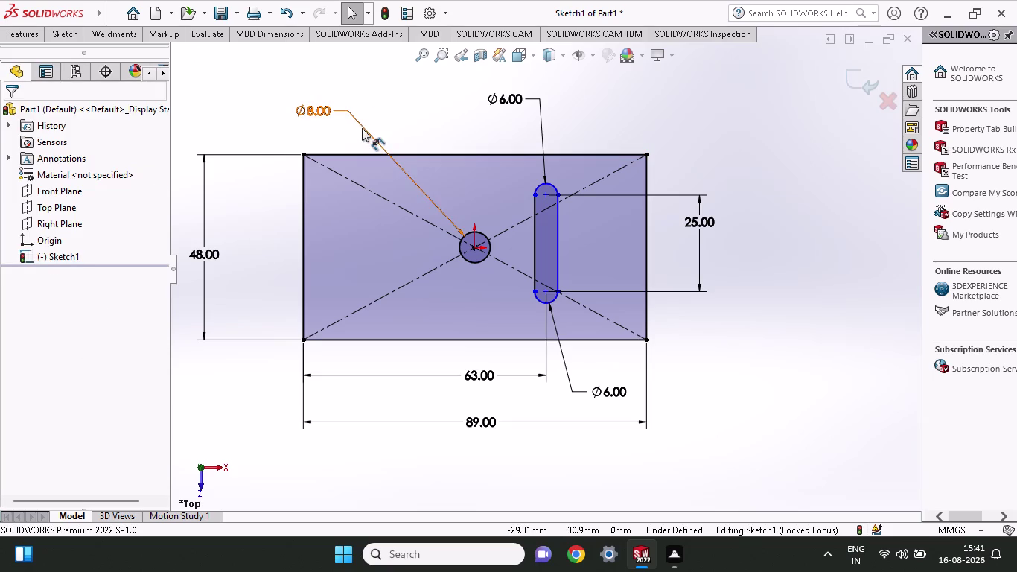
Delete the Ø8 dimension and try a 44.50 horizontal dimension, declining it as redundant.
key(Delete)
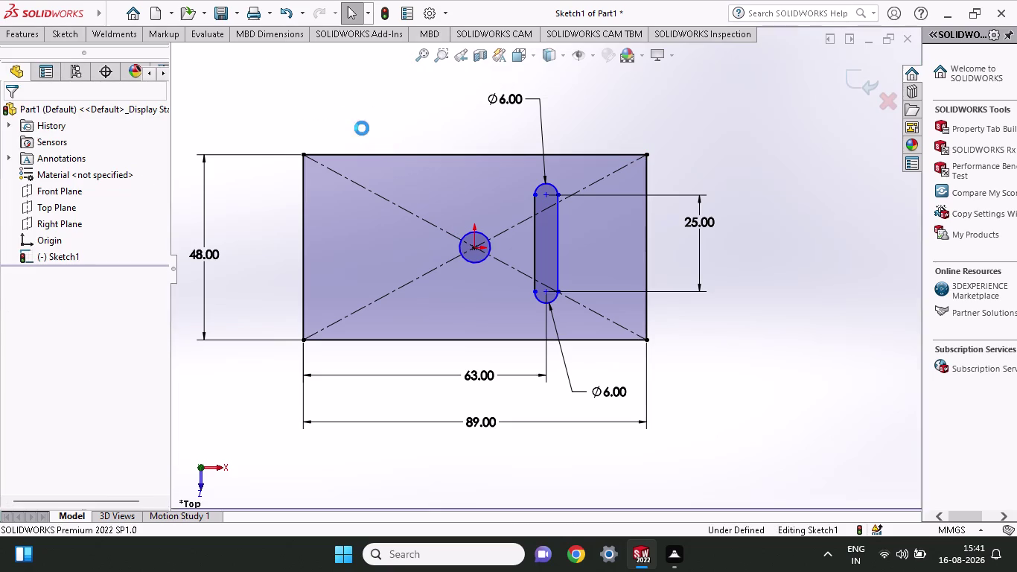
click(57, 36)
click(73, 80)
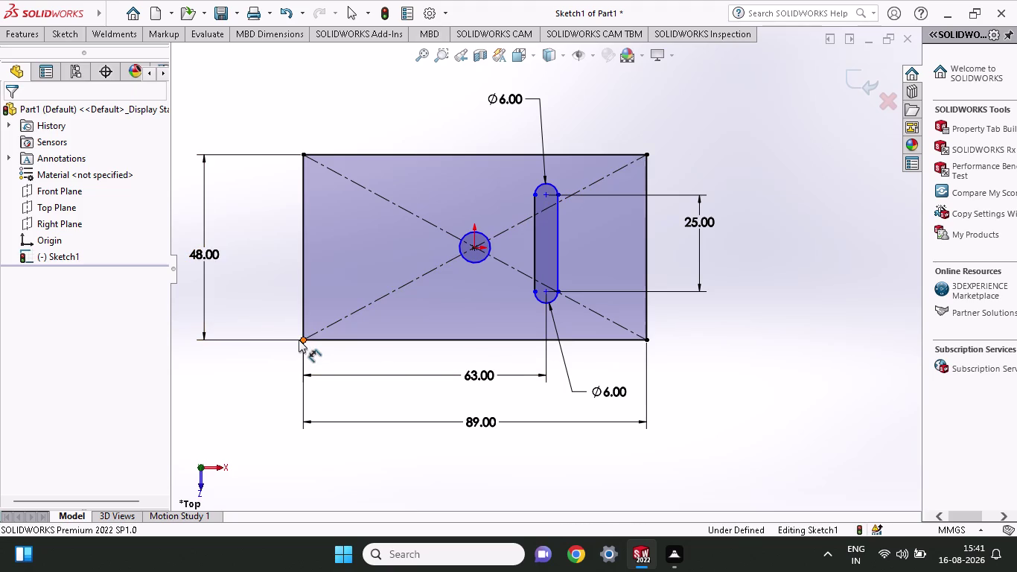
click(305, 338)
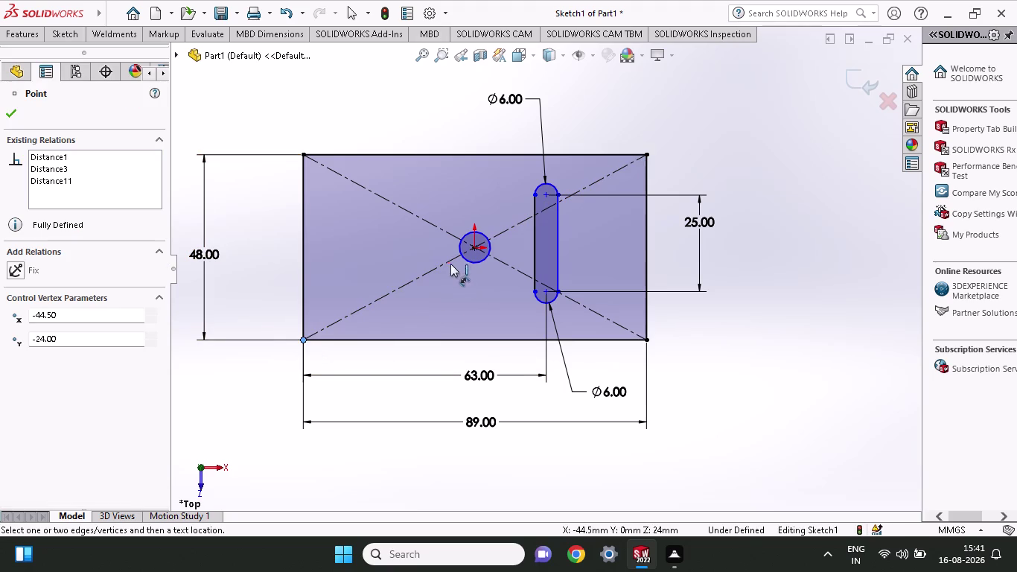
click(472, 248)
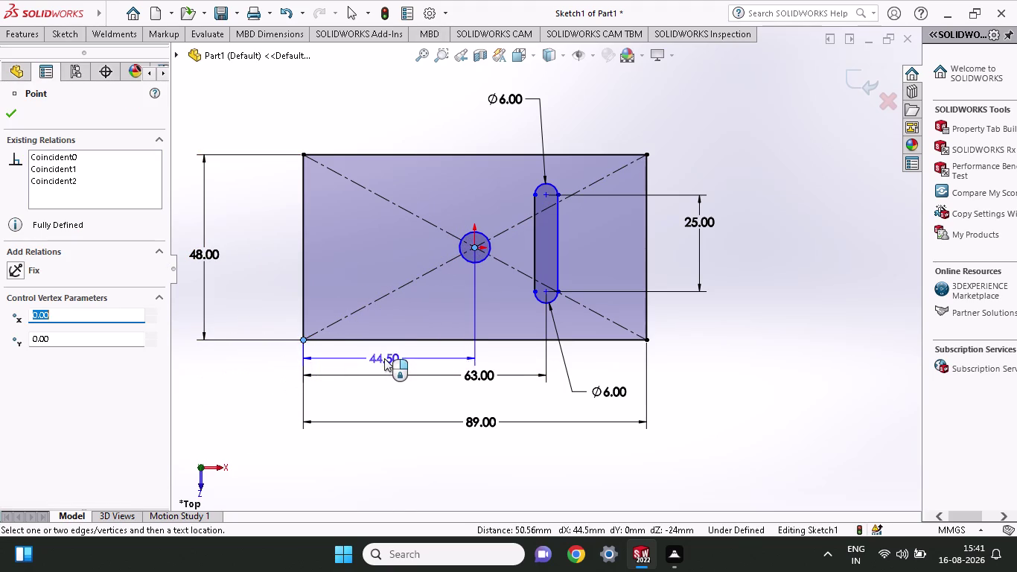
click(384, 358)
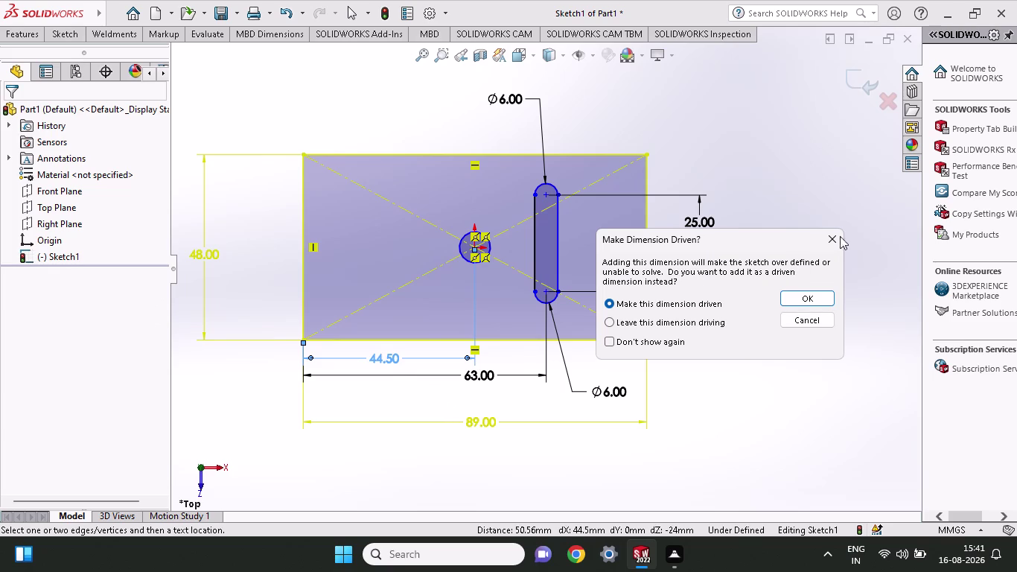
click(838, 238)
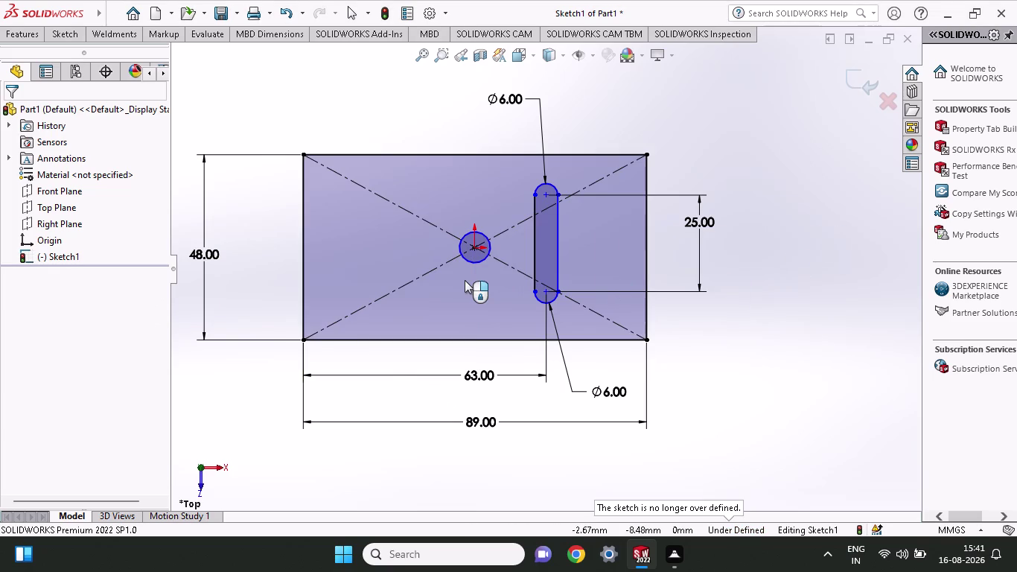
Select and delete the 8 mm centre circle.
click(469, 261)
key(Delete)
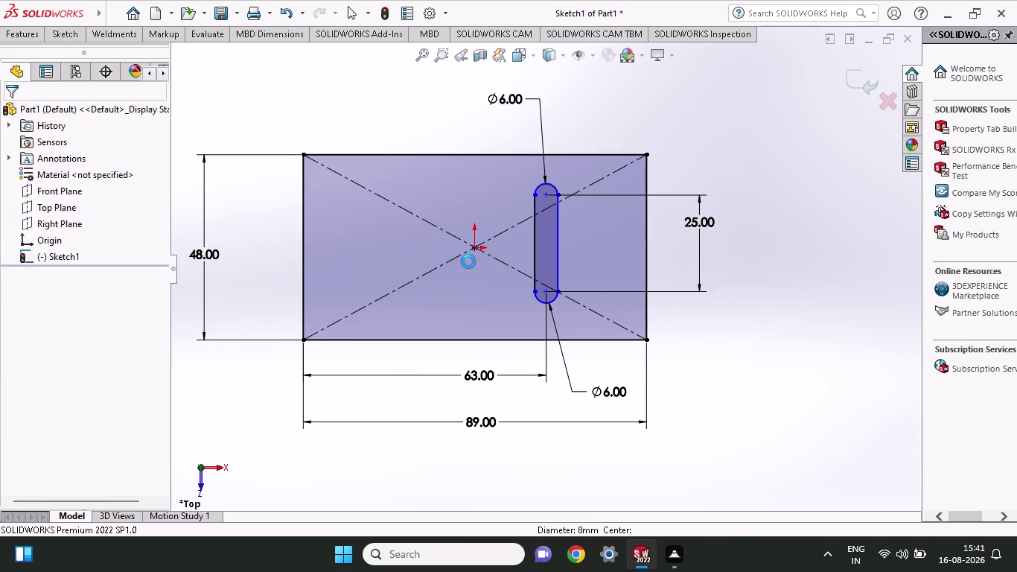
click(61, 39)
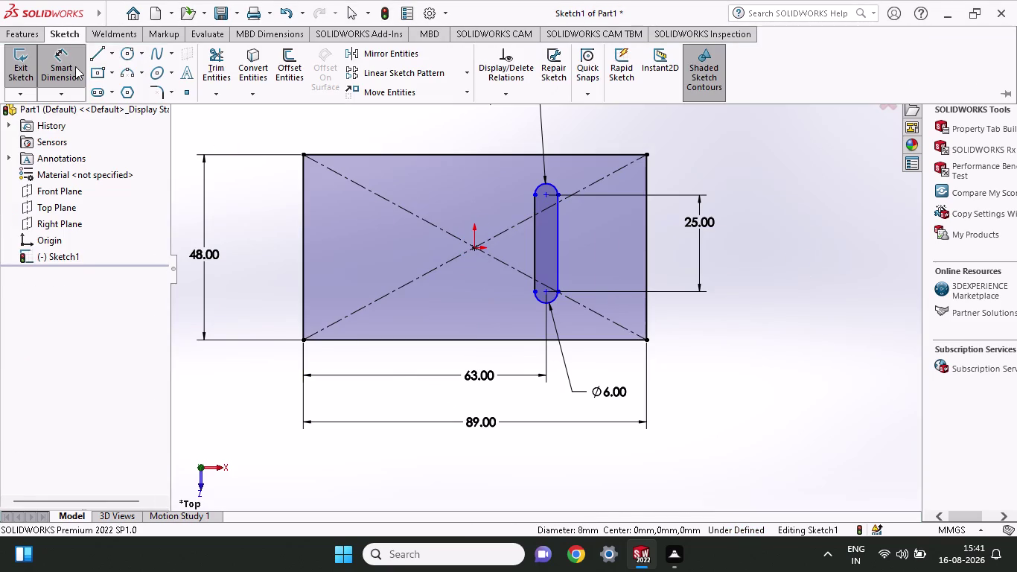
Draw a new circle to the left of the origin.
click(130, 56)
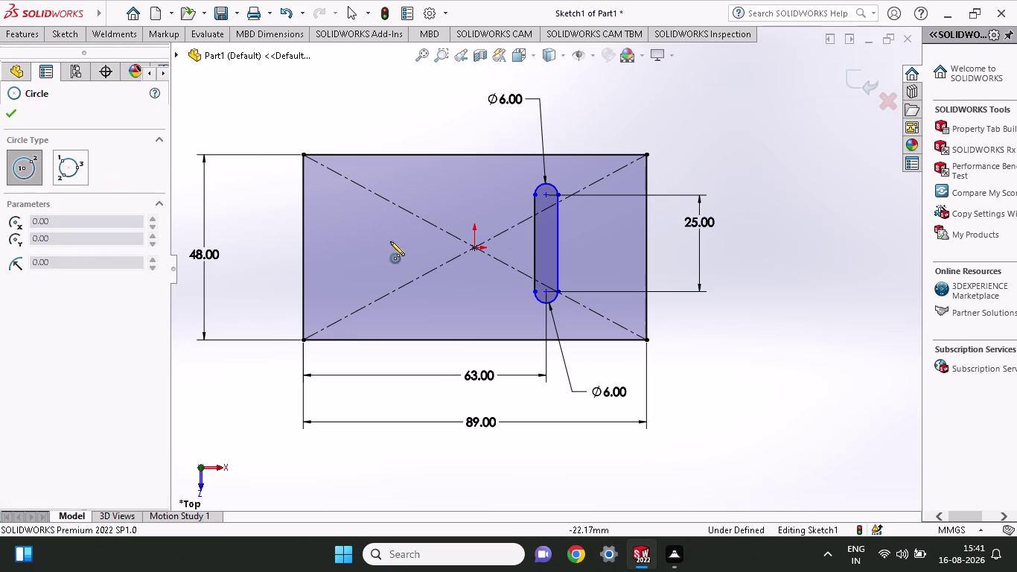
click(390, 241)
click(404, 255)
click(74, 35)
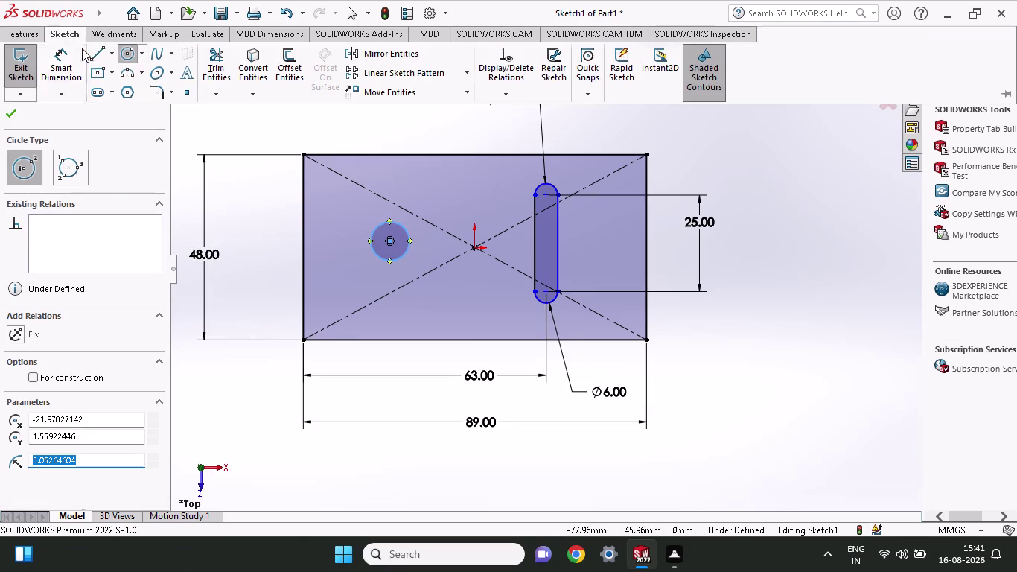
click(78, 62)
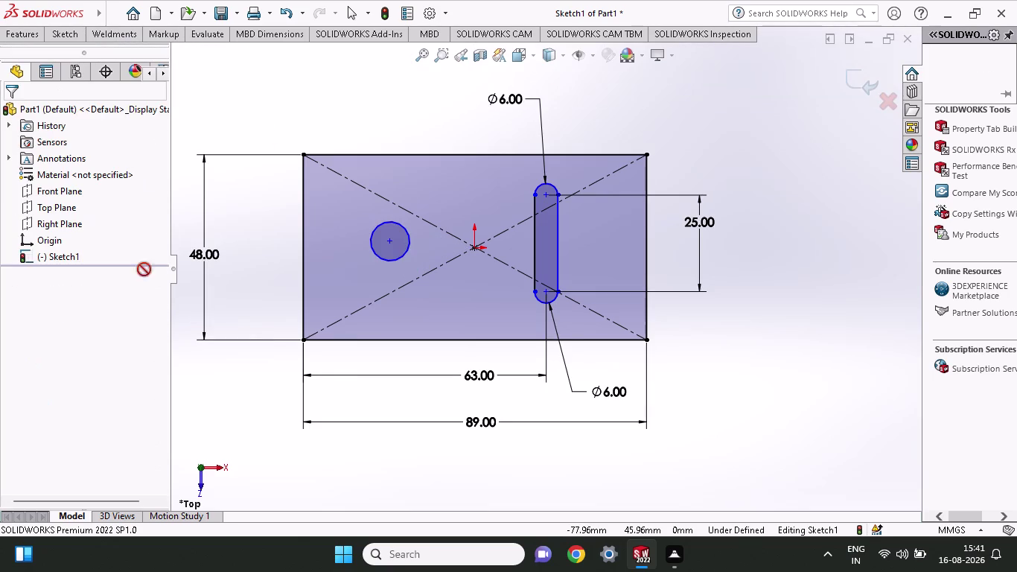
Dimension the circle centre 25 mm from the left edge, then pick the slot's lower centre and corner.
click(300, 340)
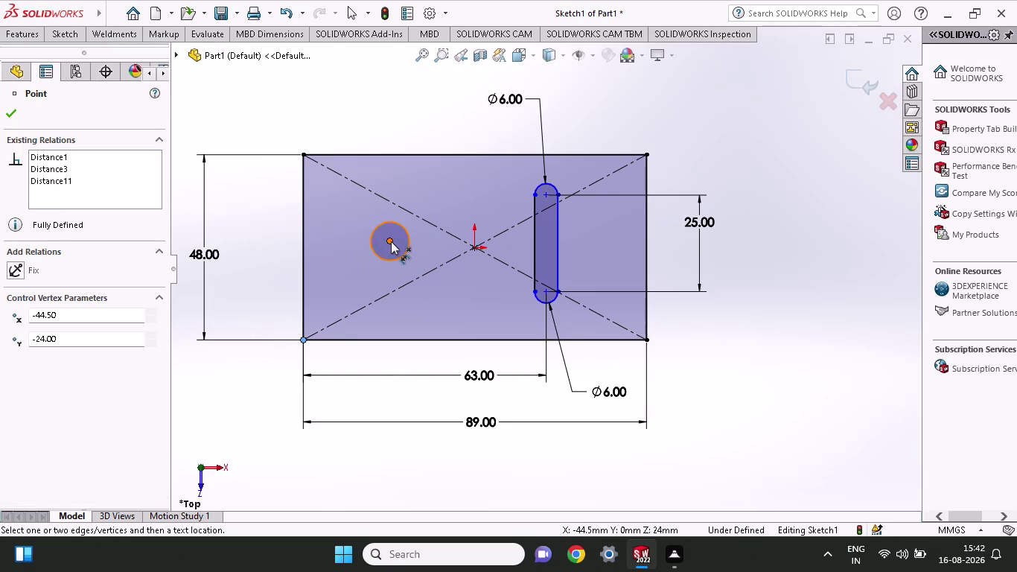
click(391, 241)
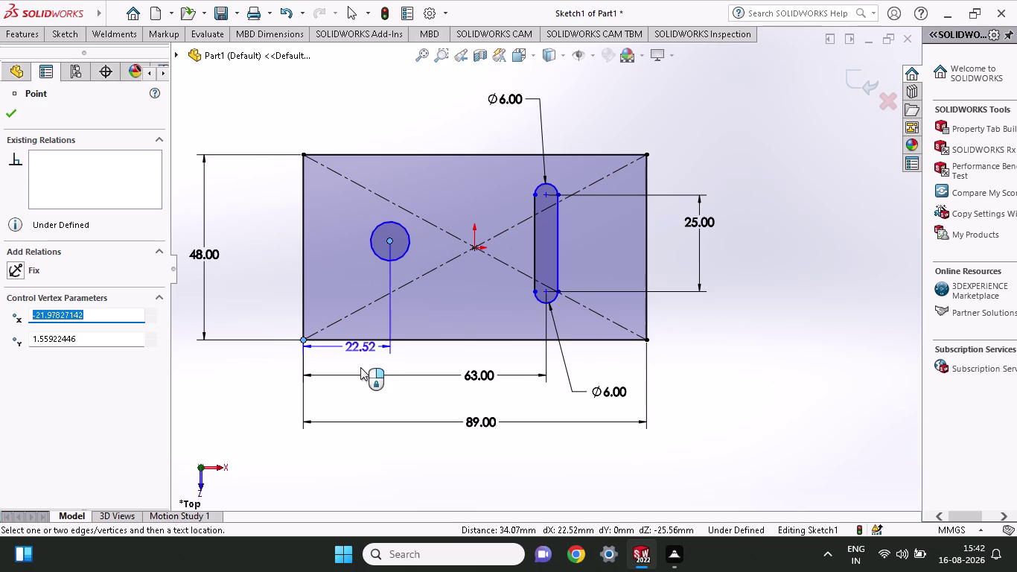
click(357, 471)
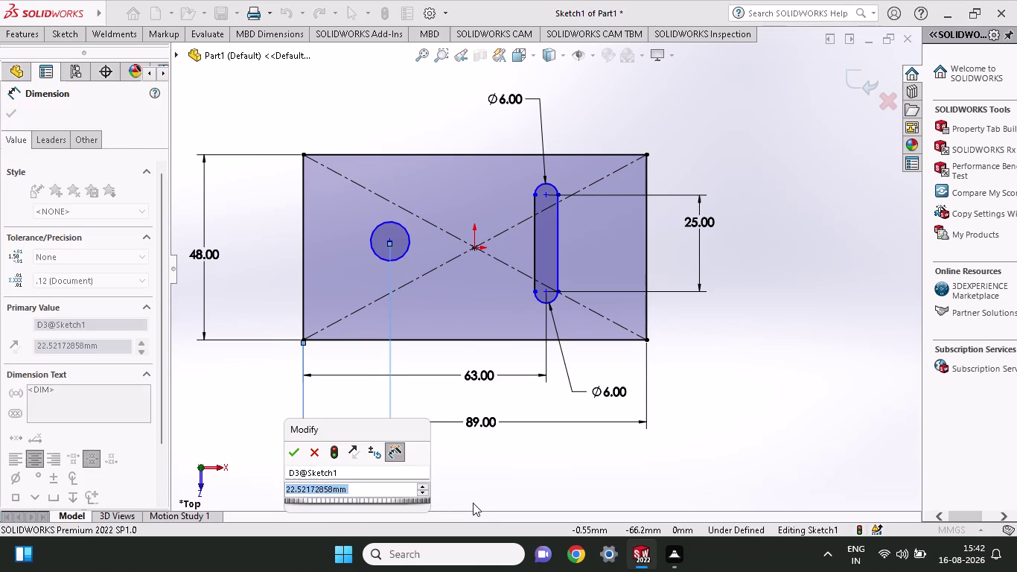
text(25)
key(Return)
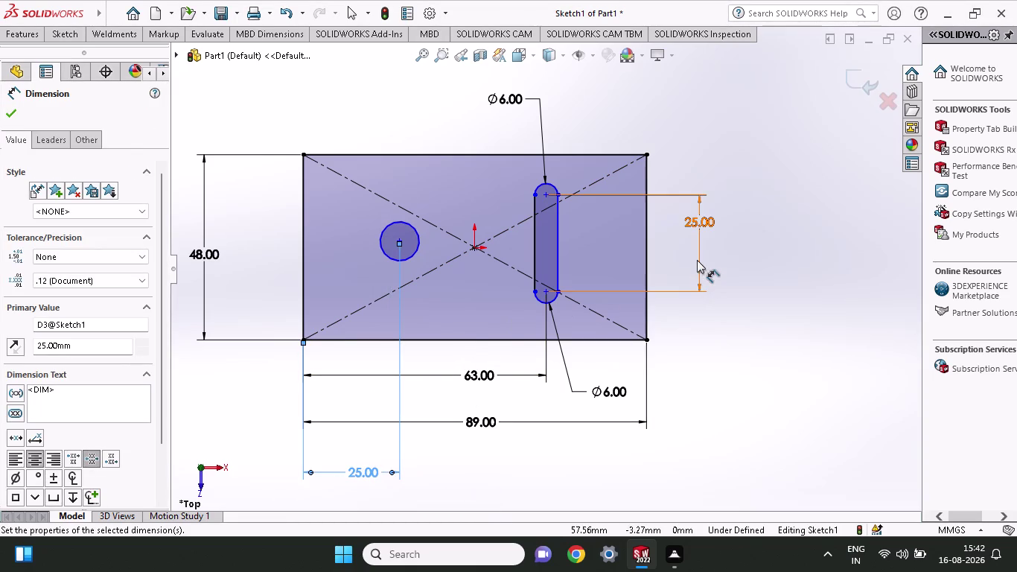
click(649, 341)
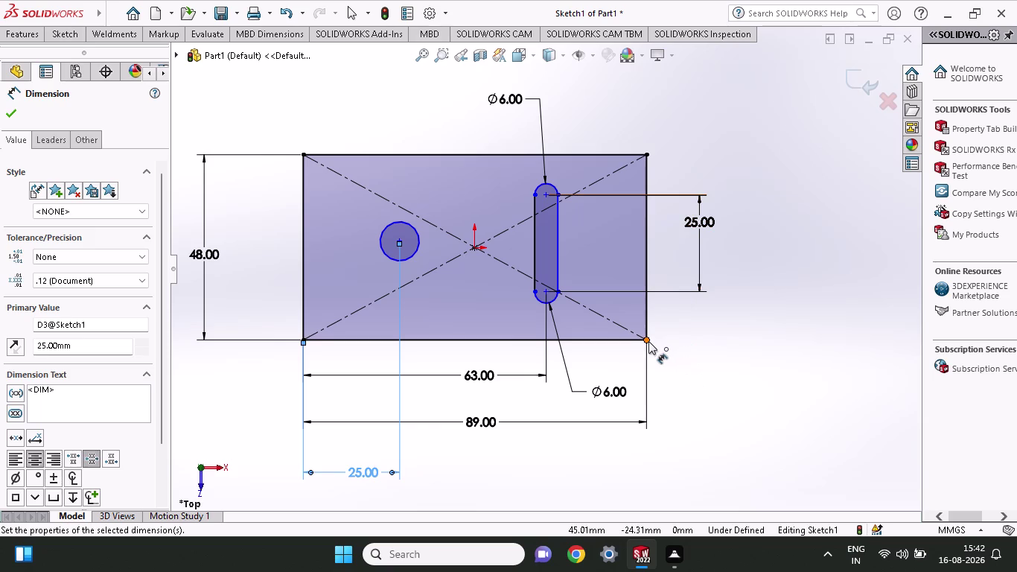
click(542, 291)
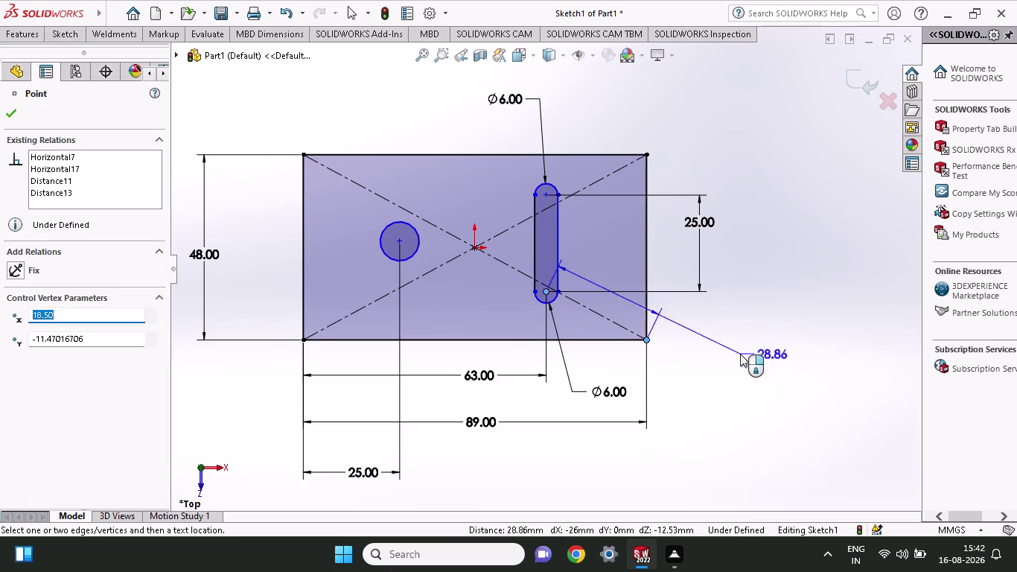
Place the slot's vertical offset dimension and enter 10 mm.
click(722, 326)
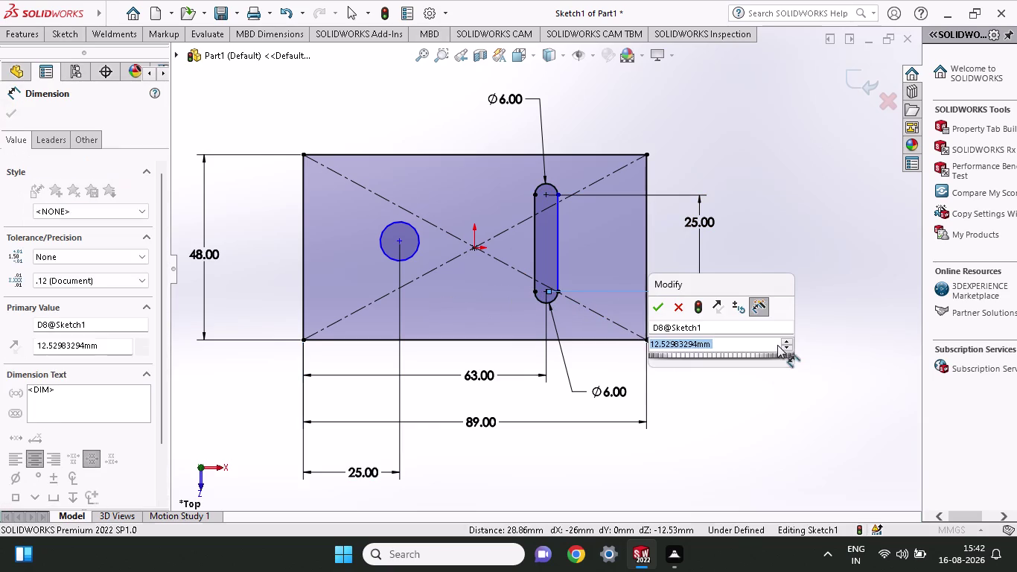
text(10)
key(Return)
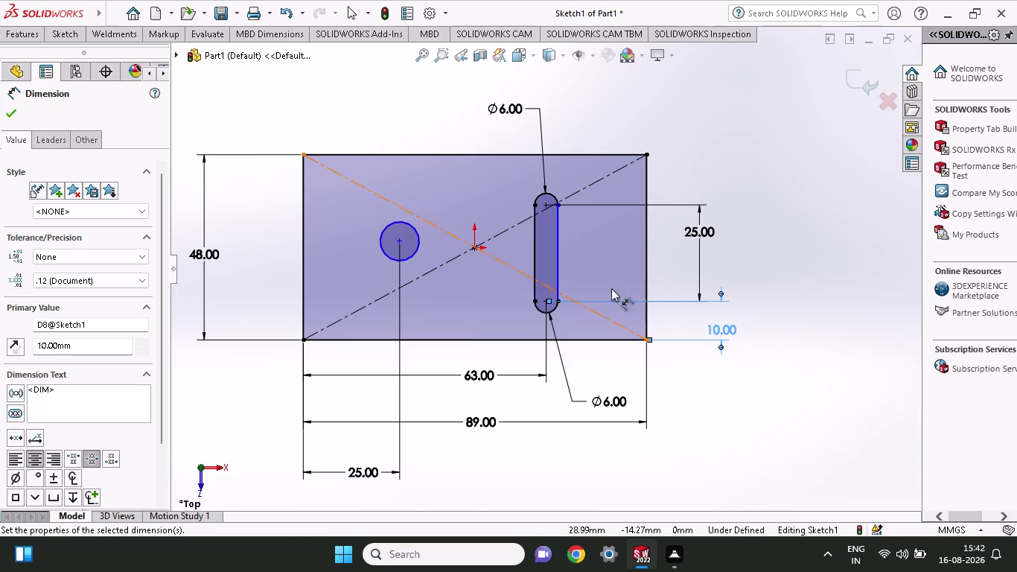
scroll(down, 3)
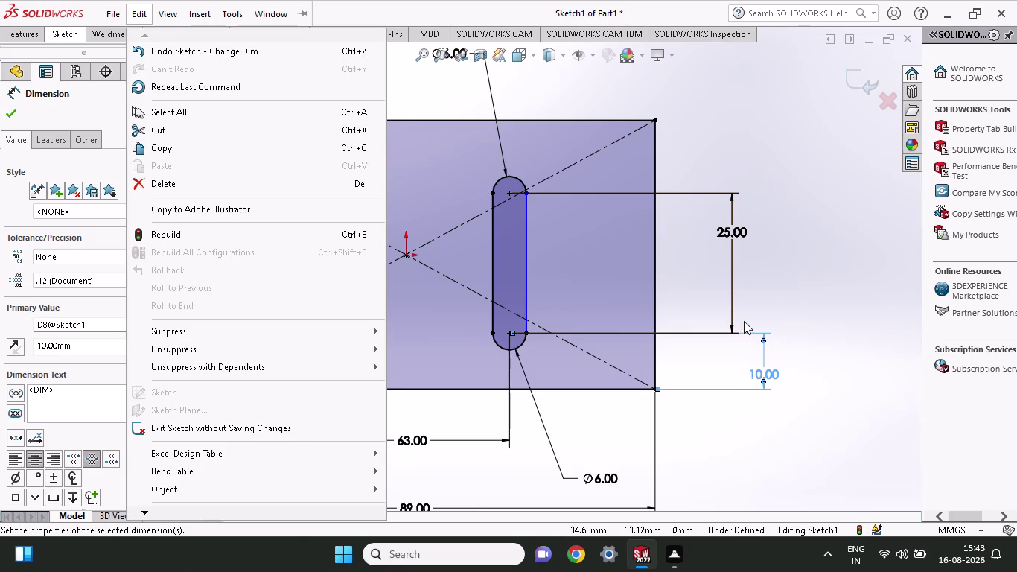
Dismiss the Edit menu without choosing a command.
click(742, 297)
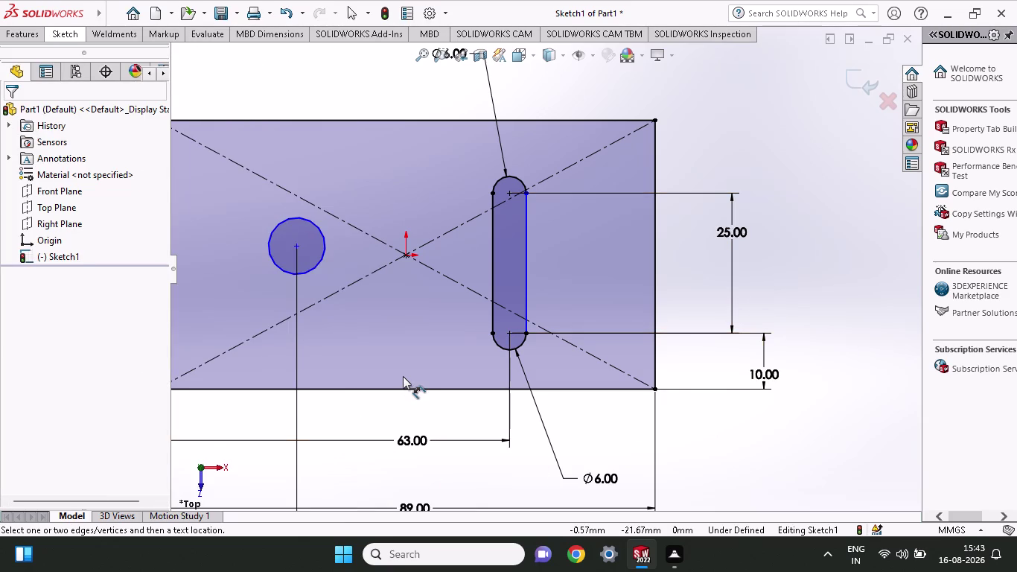
Zoom the view out and back in, then show the Sketch toolbar.
scroll(down, 3)
scroll(up, 3)
scroll(up, 3)
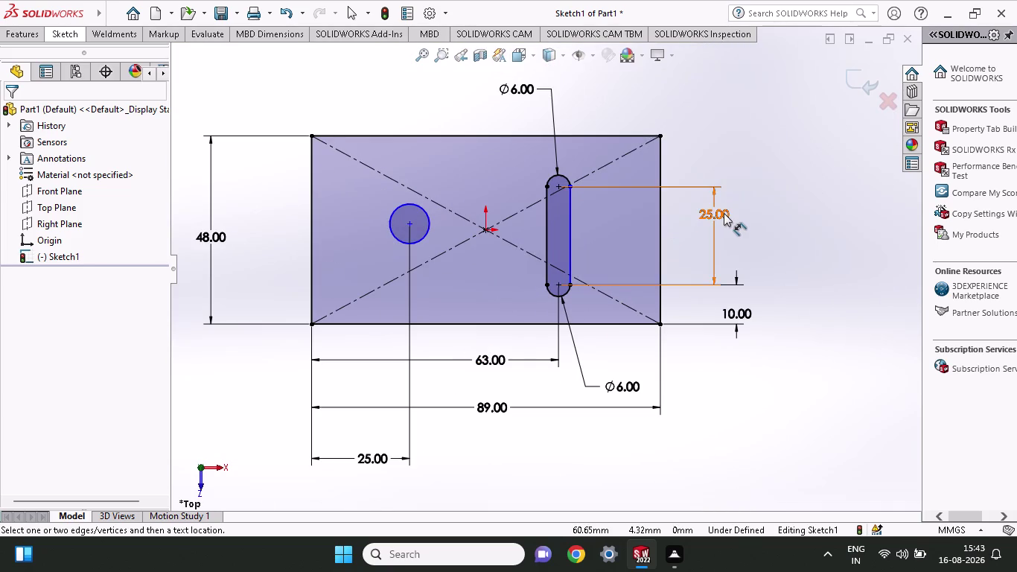
scroll(down, 3)
scroll(down, 3)
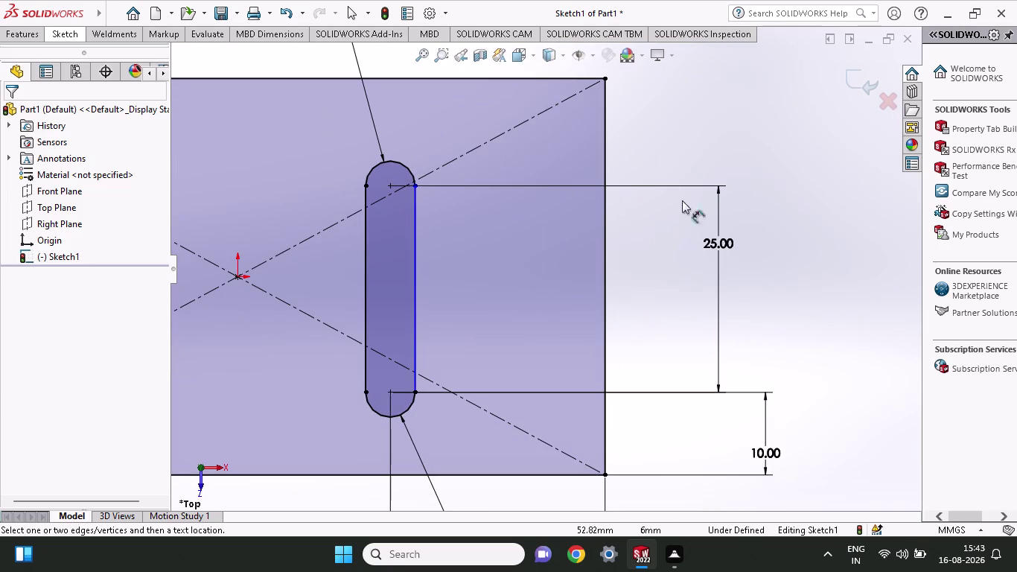
click(72, 34)
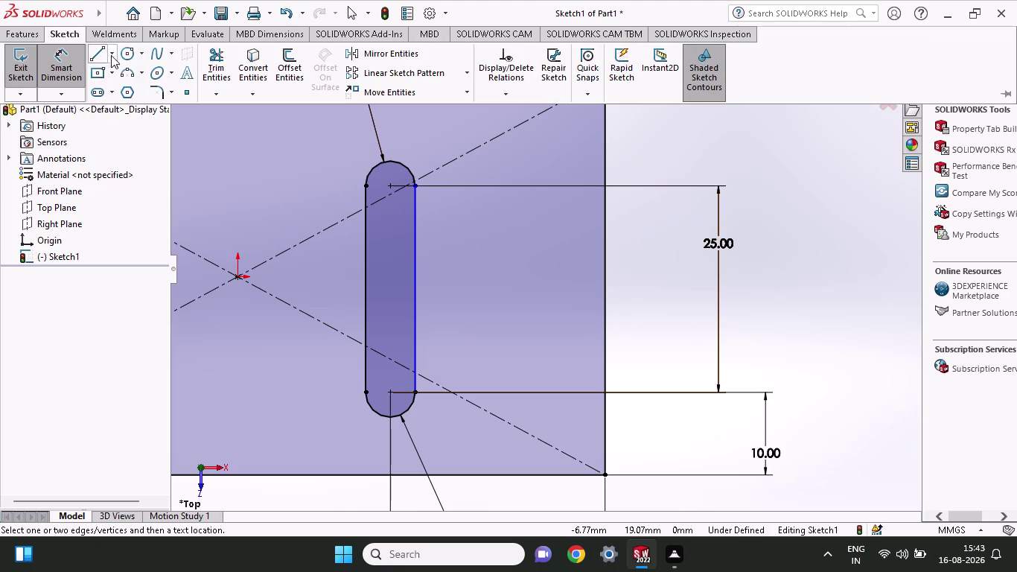
Draw a corner rectangle against the plate's right edge.
click(111, 71)
click(113, 90)
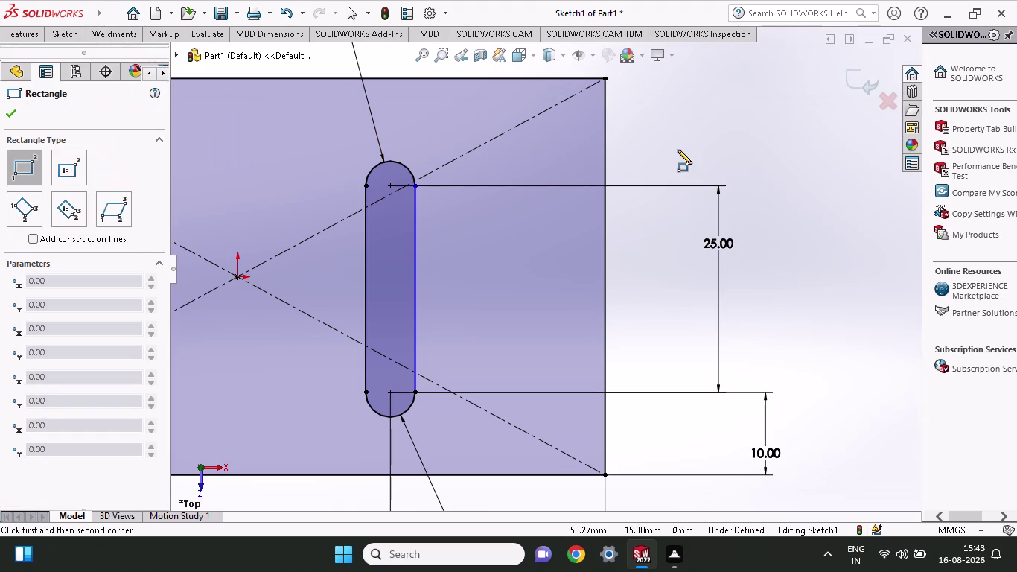
click(606, 177)
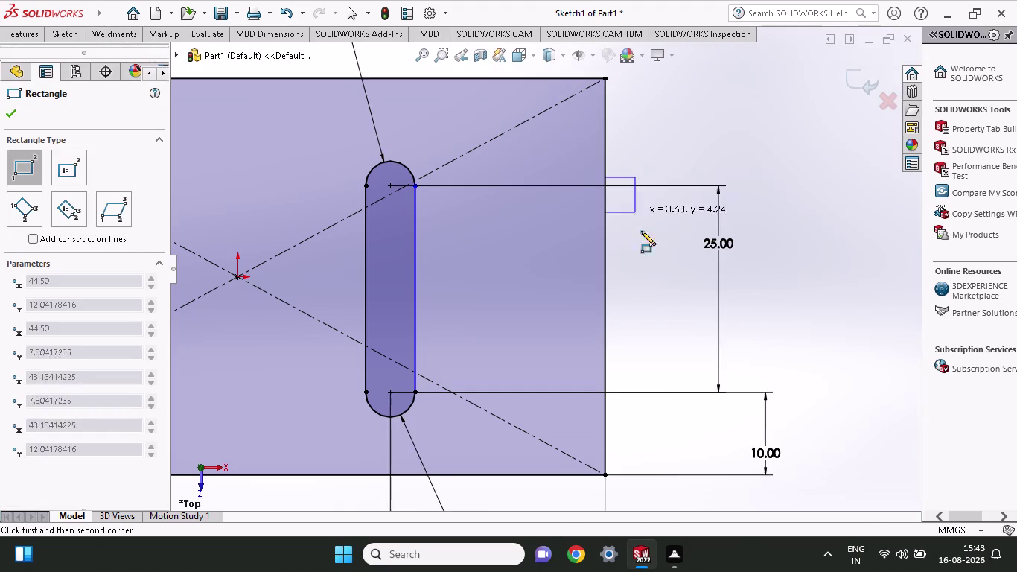
click(649, 407)
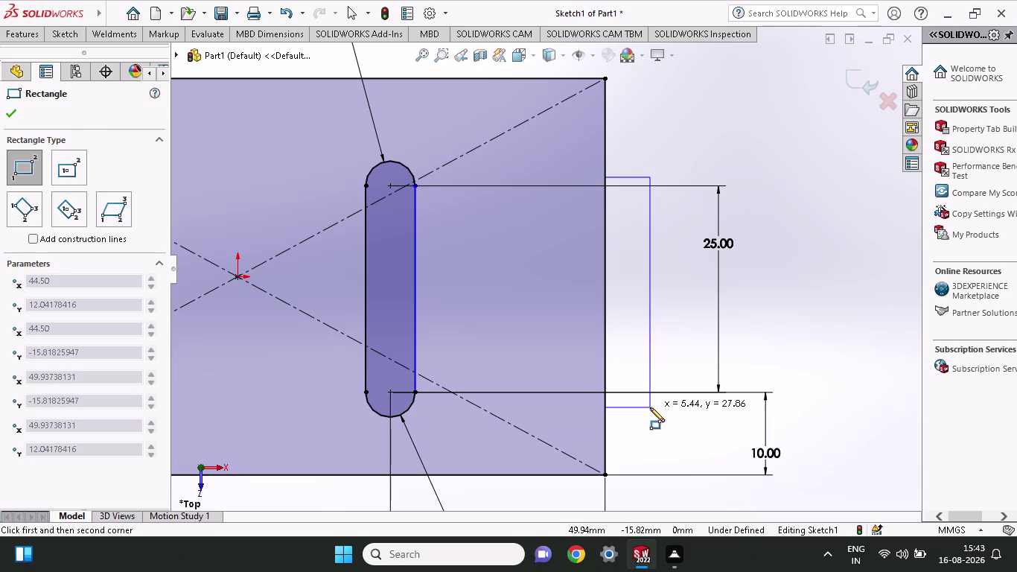
click(70, 31)
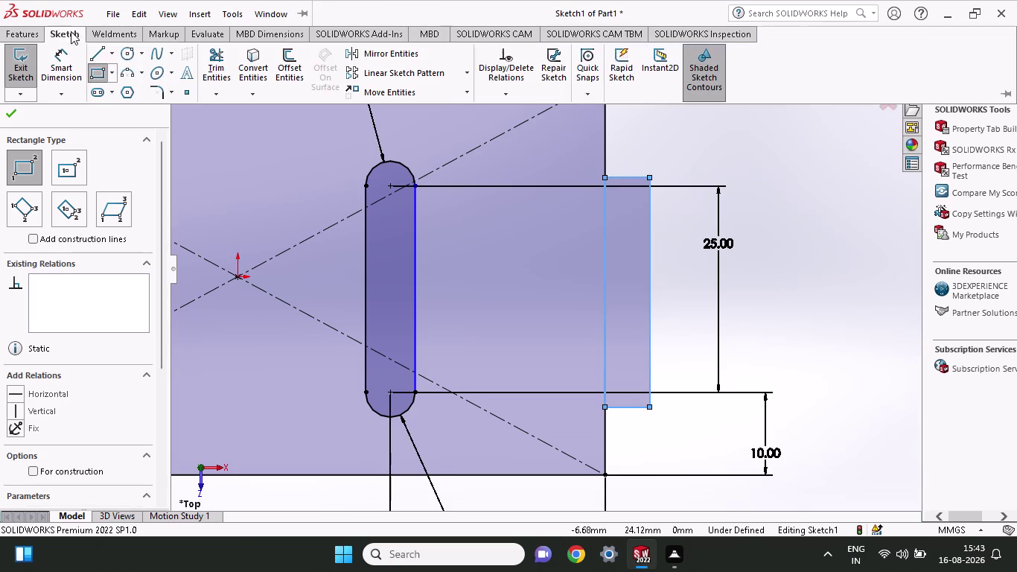
Dimension the rectangle's width as 5 mm.
click(78, 60)
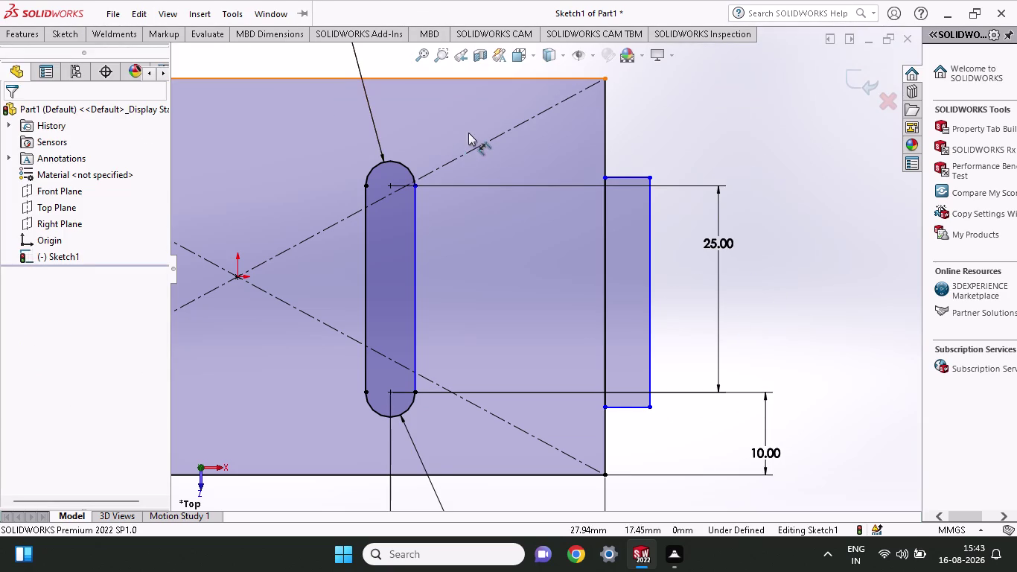
click(604, 181)
click(652, 175)
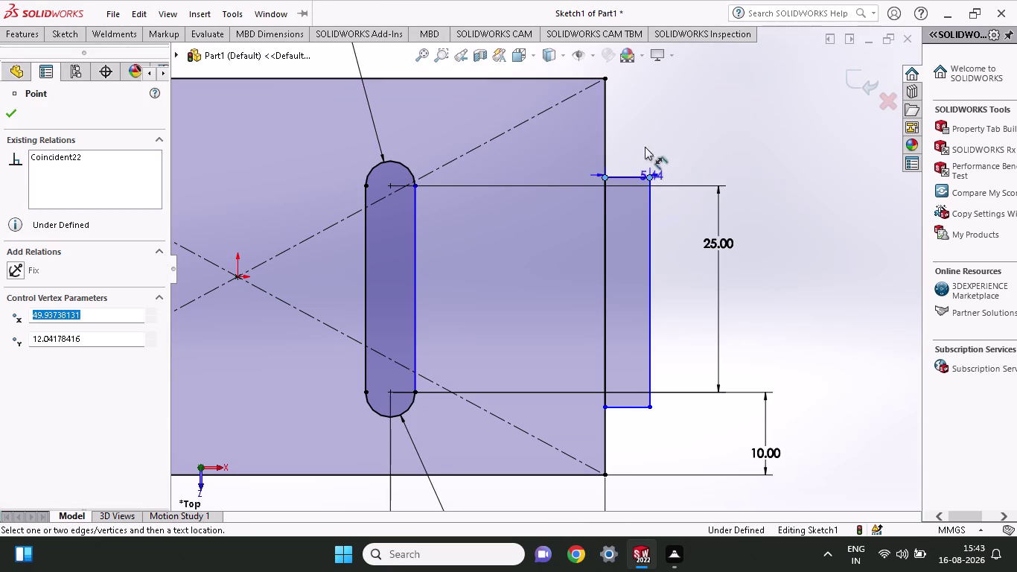
click(641, 124)
key(5)
key(Return)
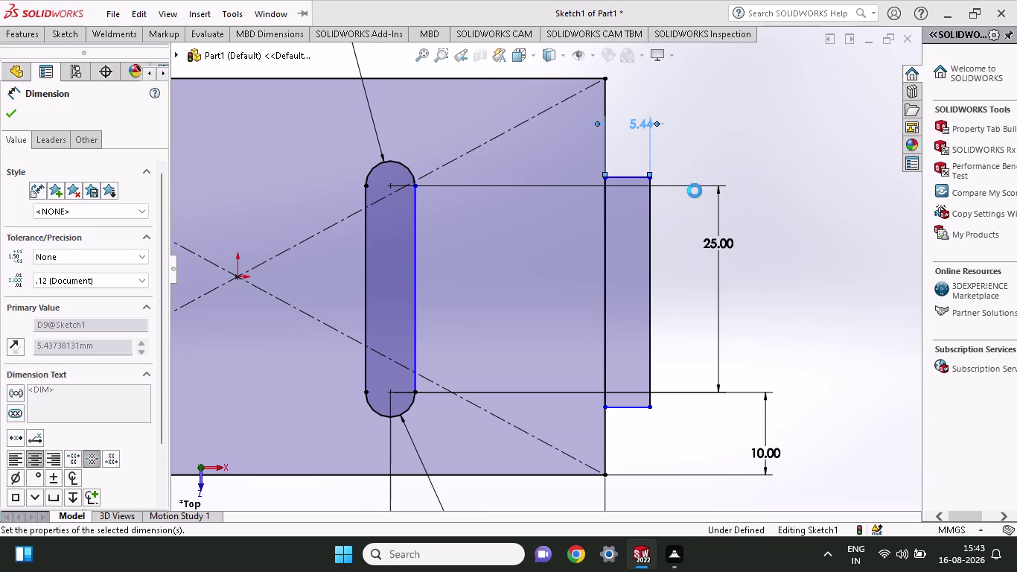
Set the rectangle's corner 27/2 = 13.50 mm from the right-edge midpoint.
click(602, 277)
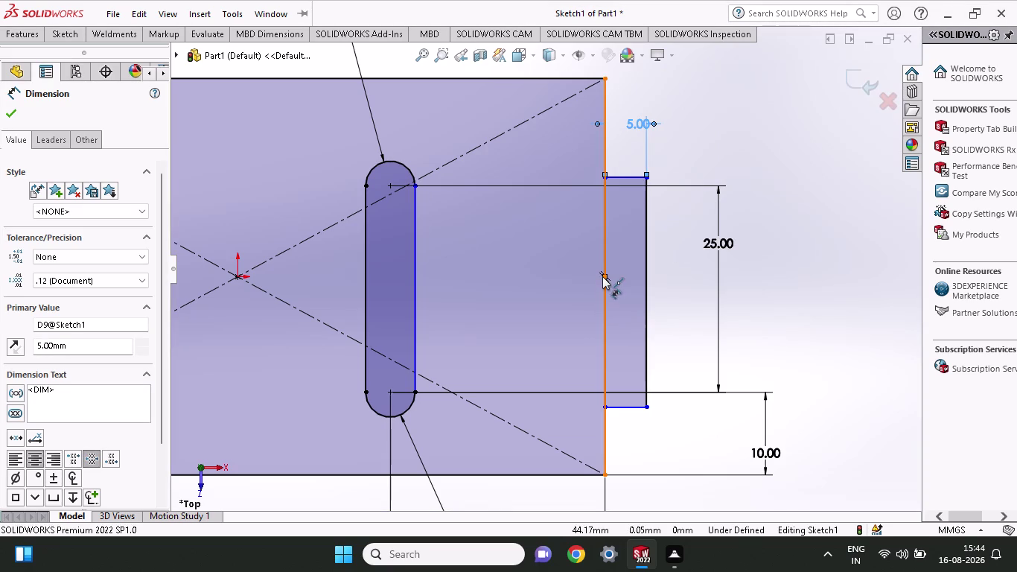
click(602, 178)
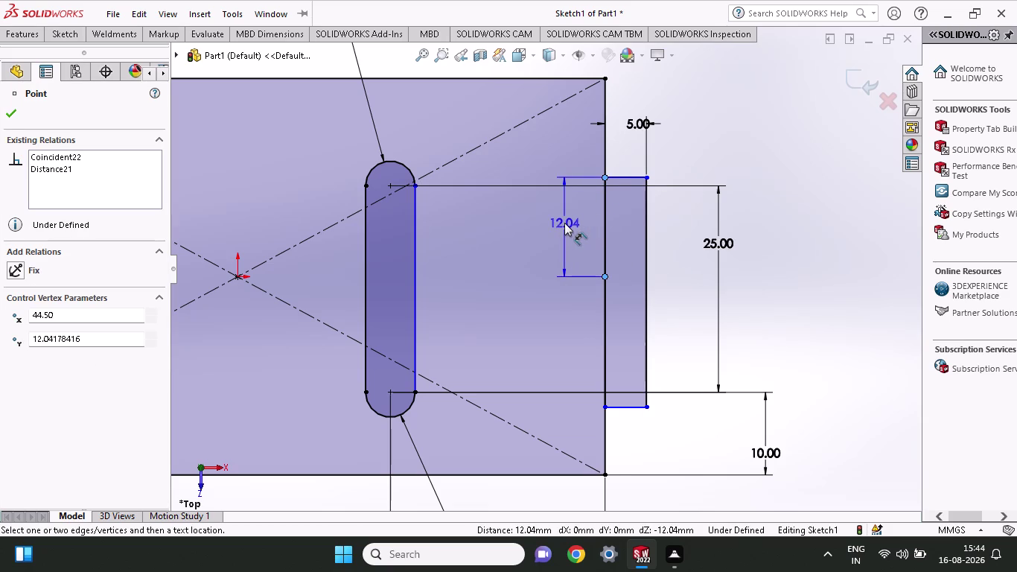
click(557, 225)
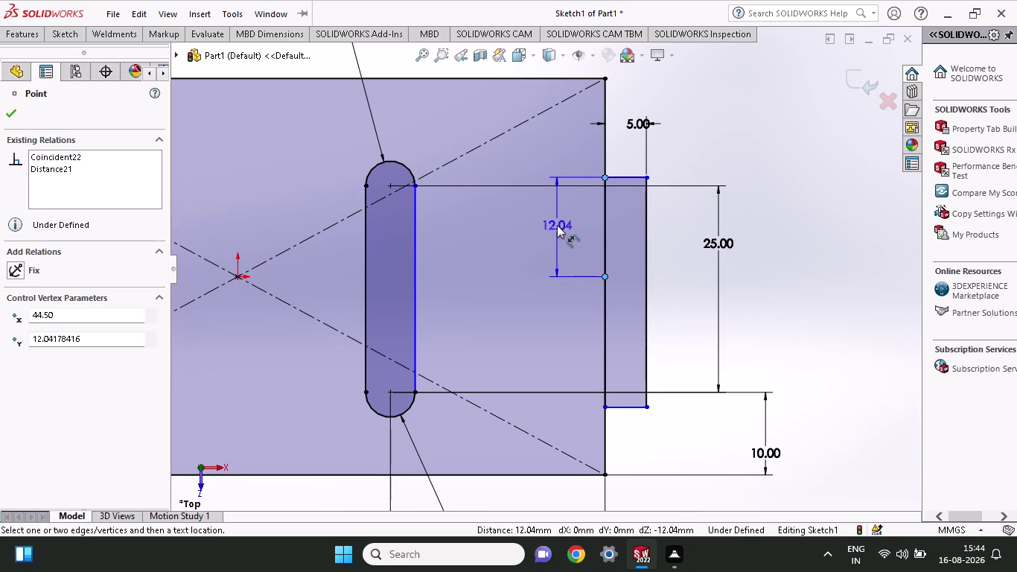
text(27)
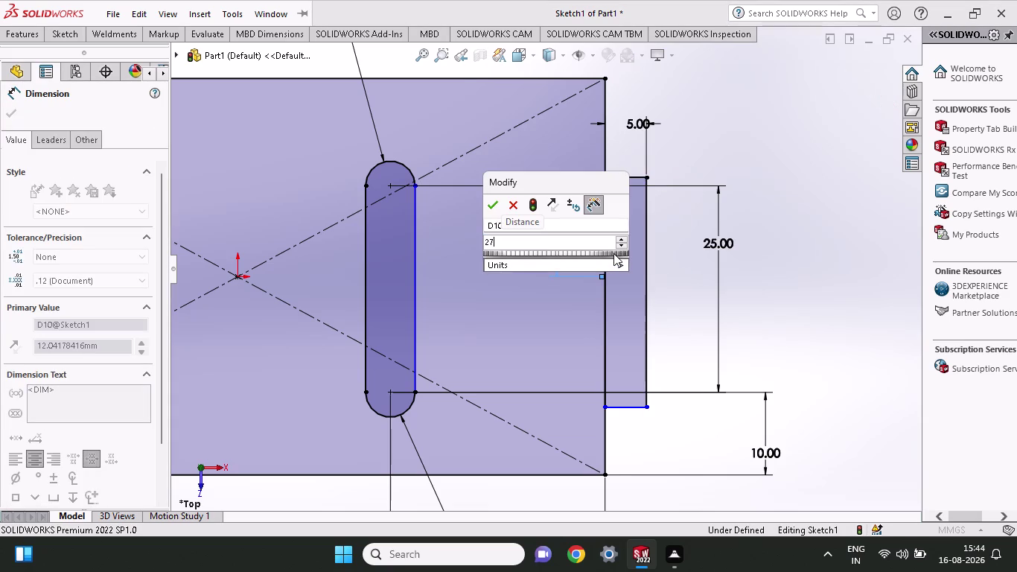
key(slash)
key(Return)
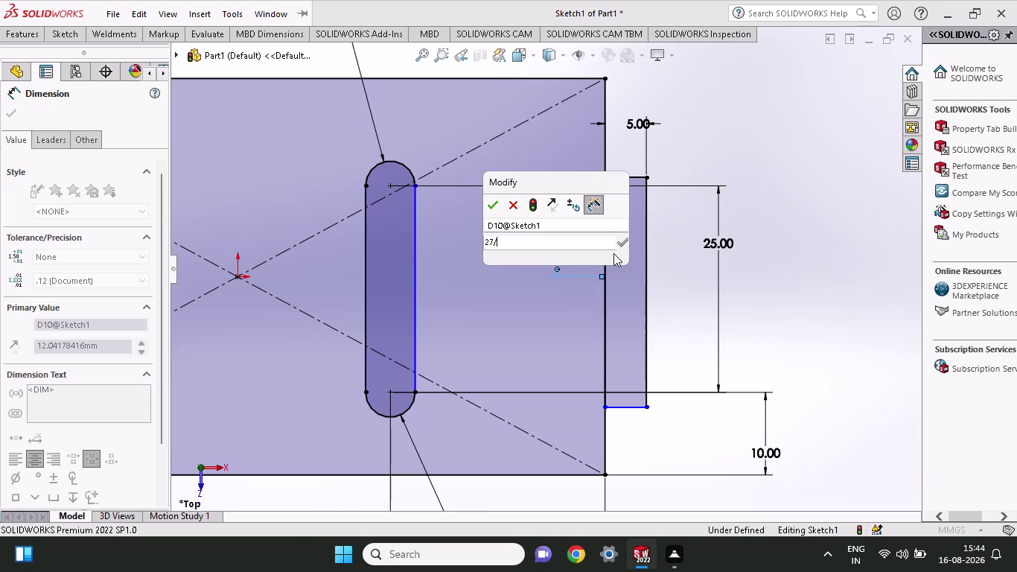
key(2)
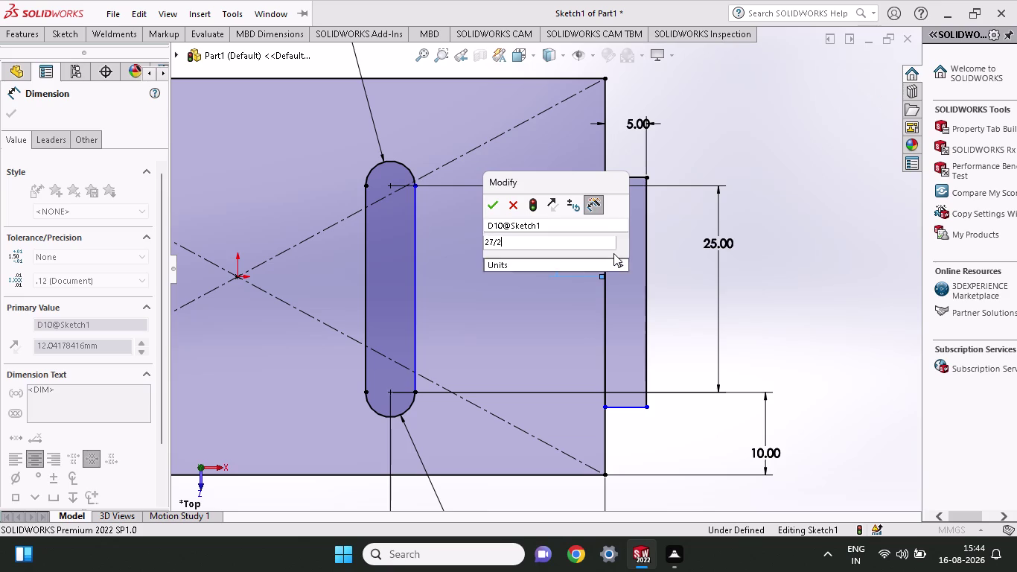
key(Return)
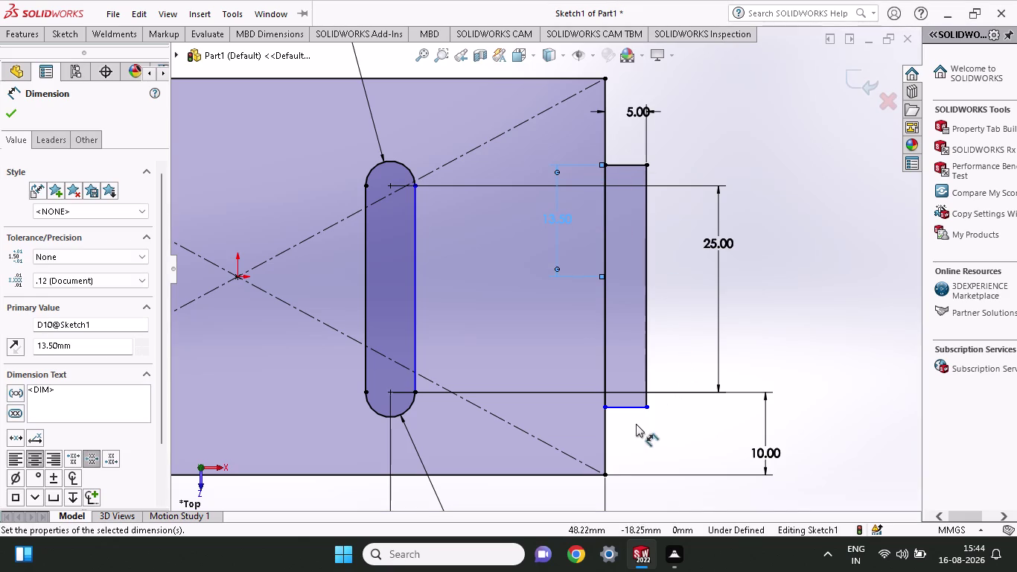
Dimension the rectangle's height as 27 mm.
click(646, 410)
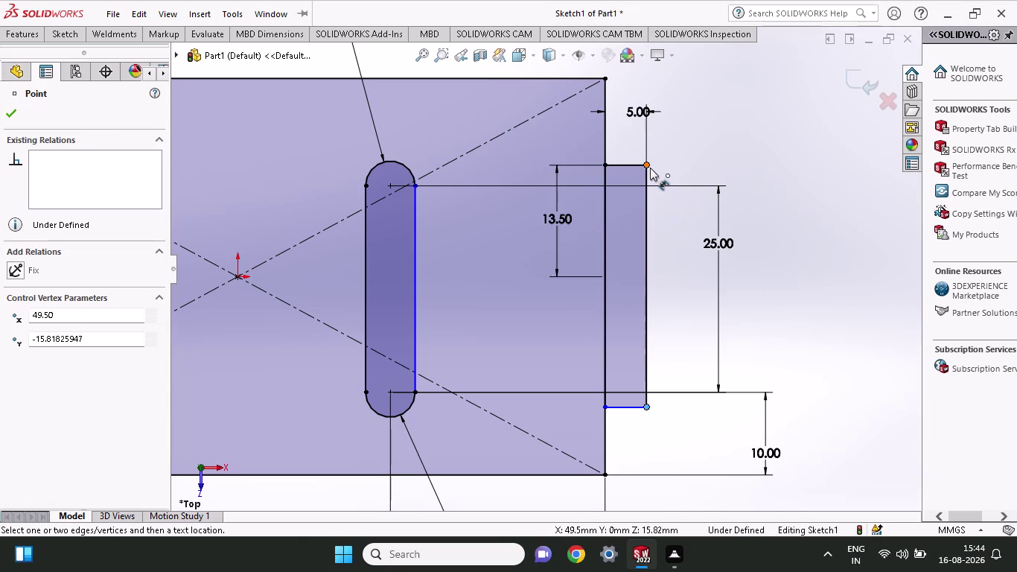
click(650, 167)
click(766, 163)
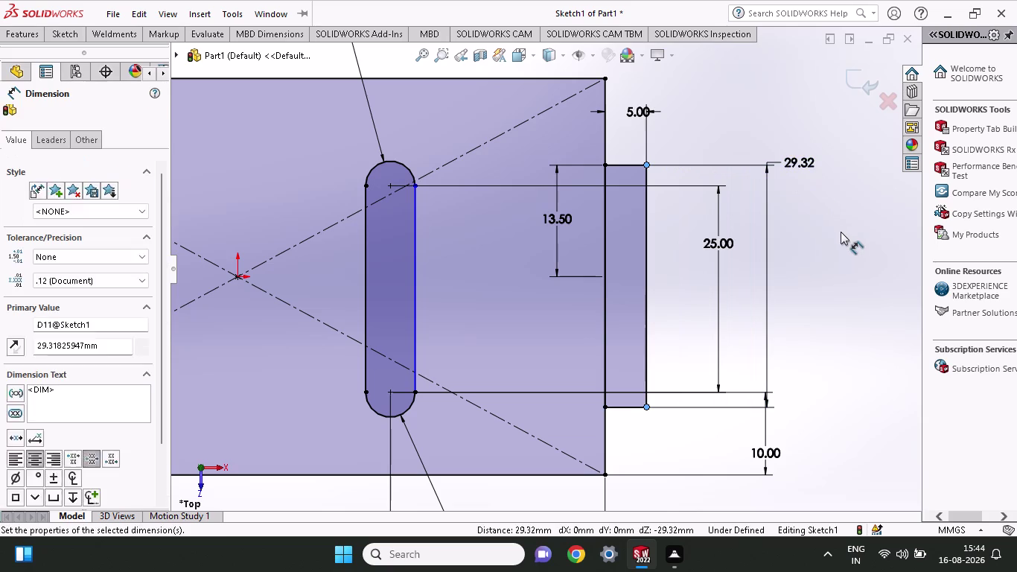
text(27)
key(Return)
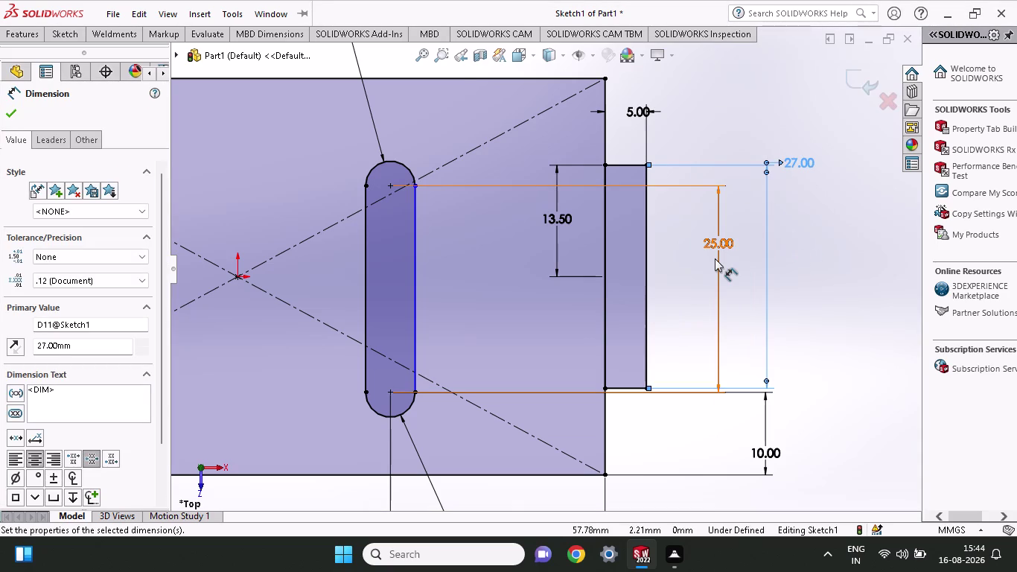
scroll(down, 3)
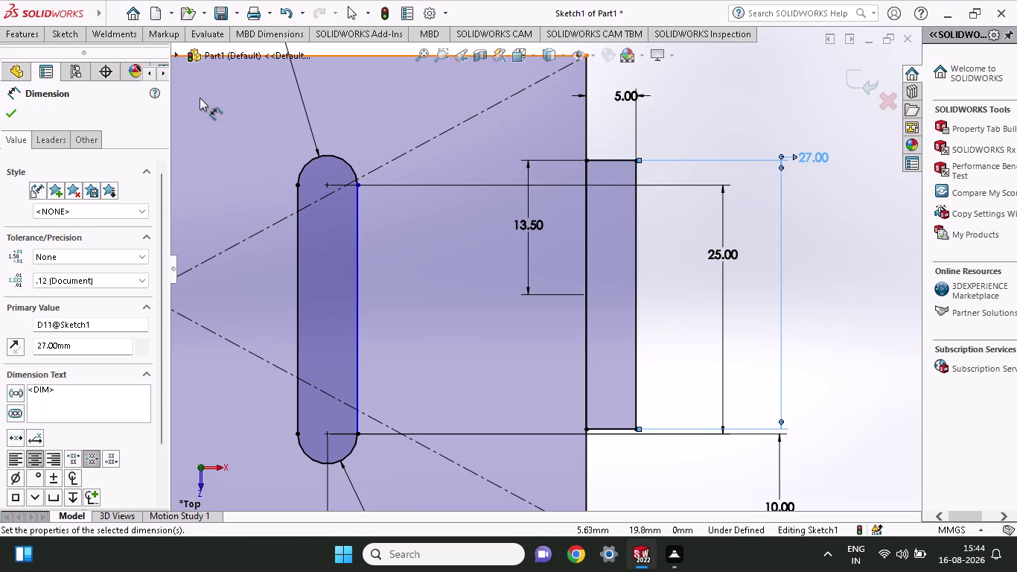
click(73, 37)
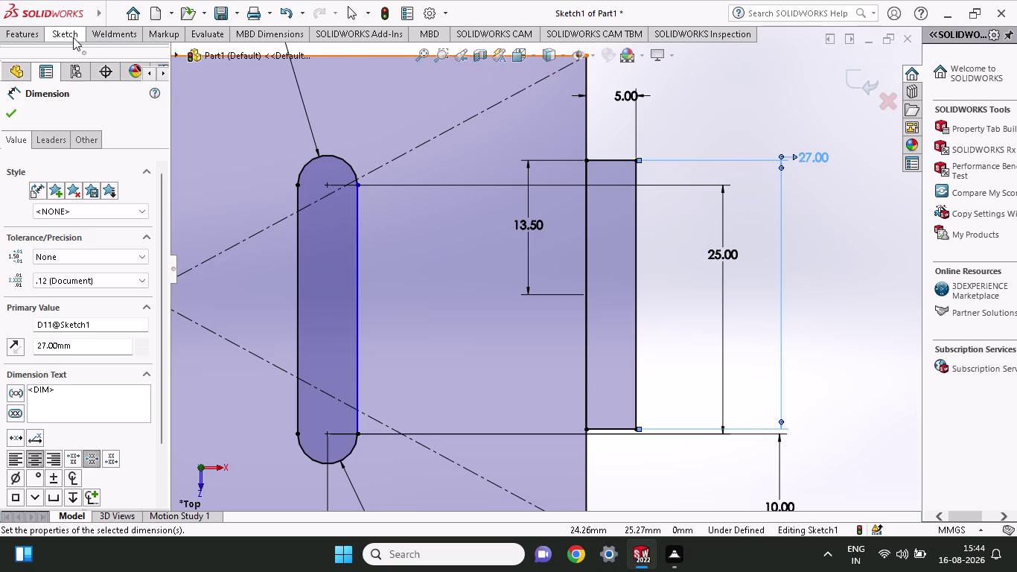
Draw a small corner rectangle above the right end of the slot.
click(102, 72)
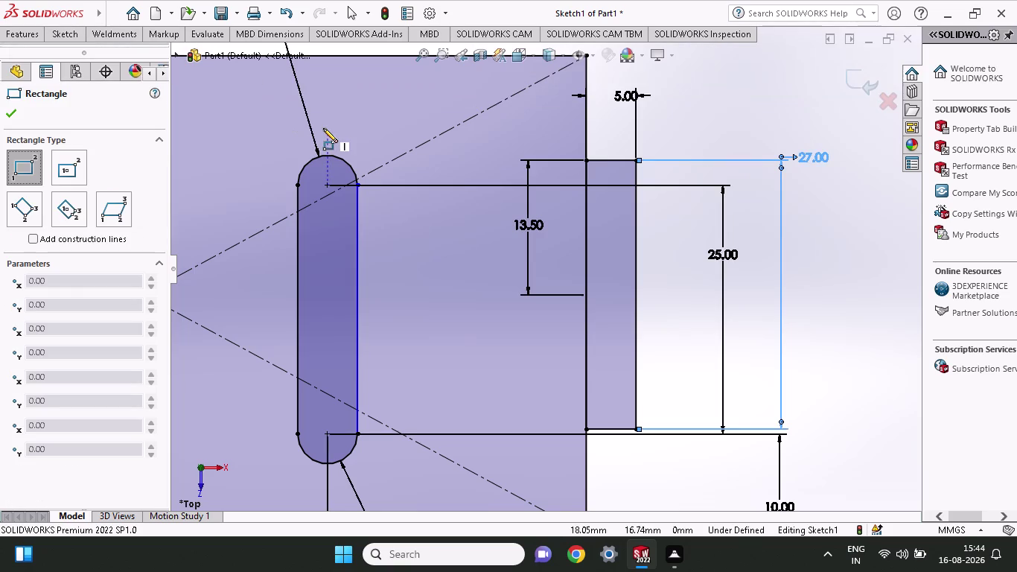
click(632, 161)
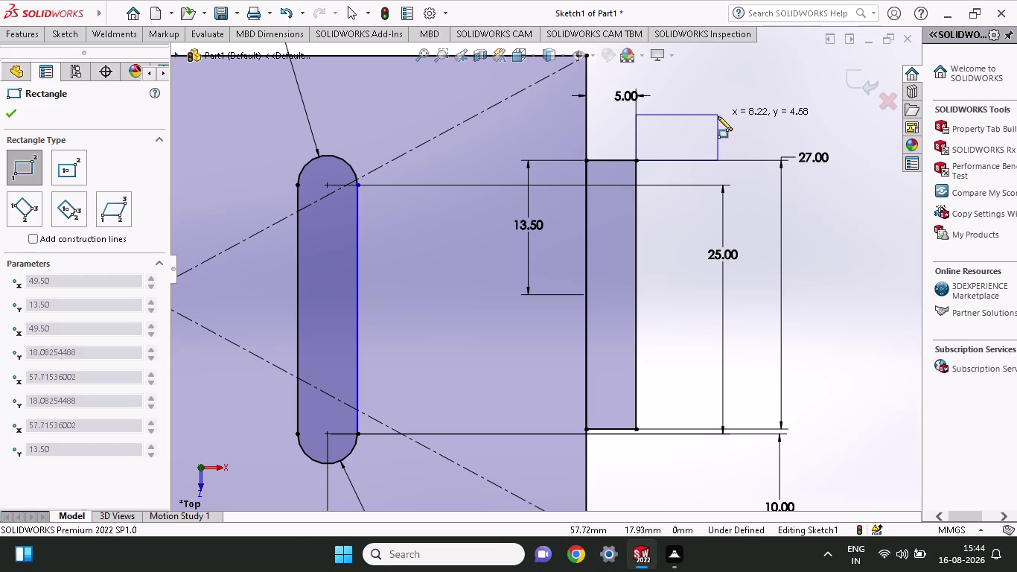
click(720, 118)
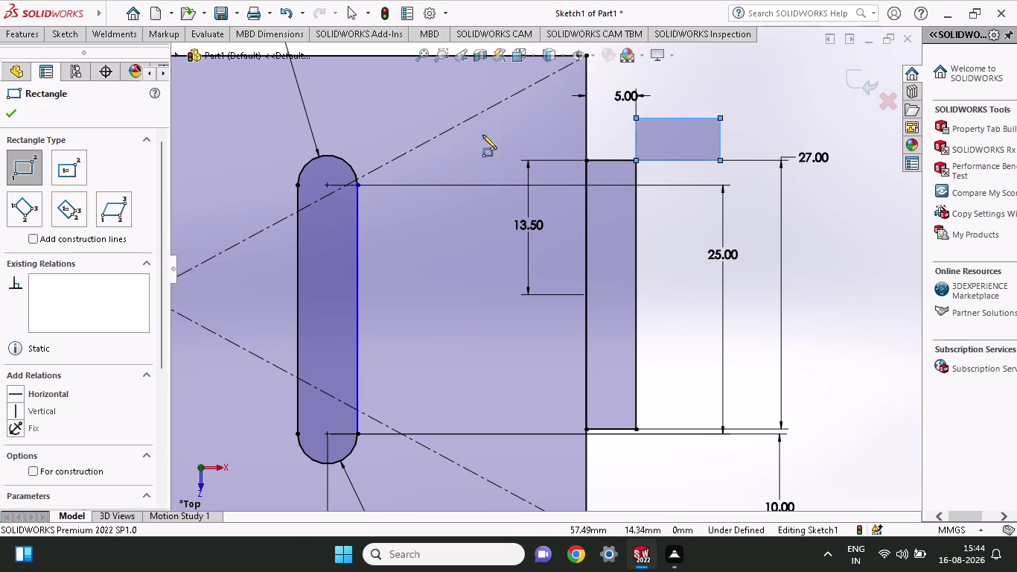
Dimension the small rectangle's width as 11 mm.
click(60, 31)
click(61, 58)
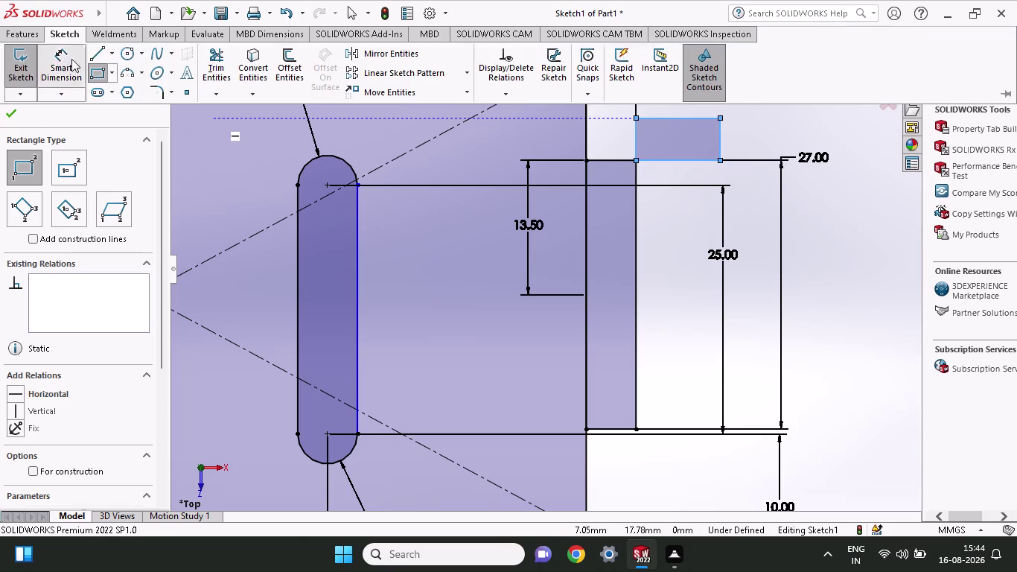
click(639, 121)
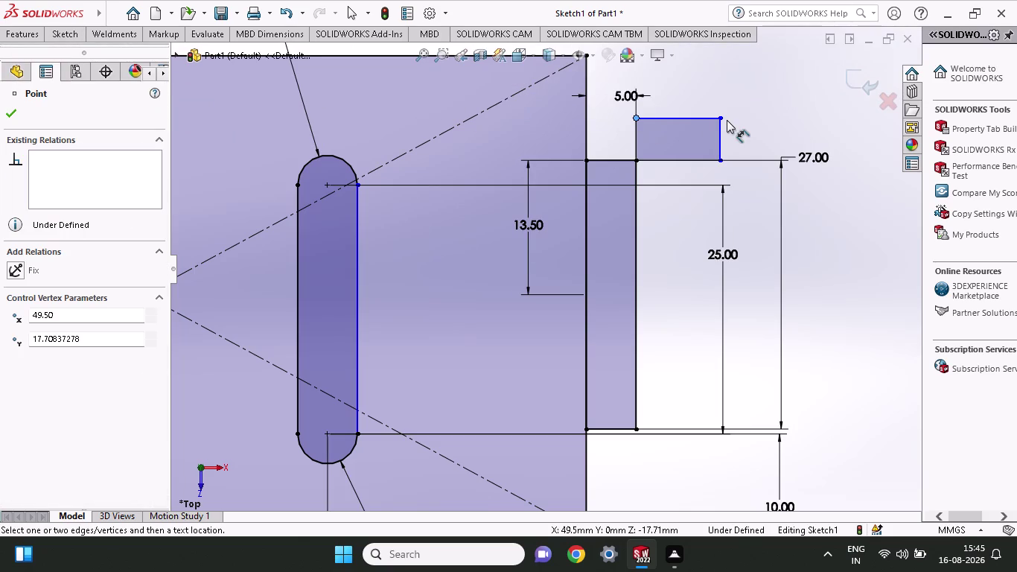
click(722, 120)
click(722, 78)
text(1)
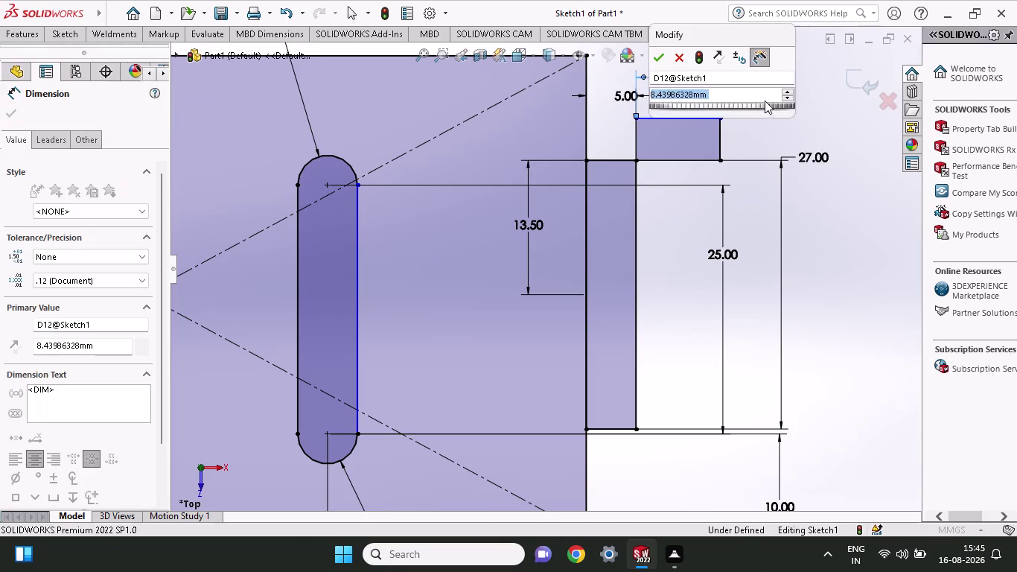
text(12)
key(BackSpace)
key(Return)
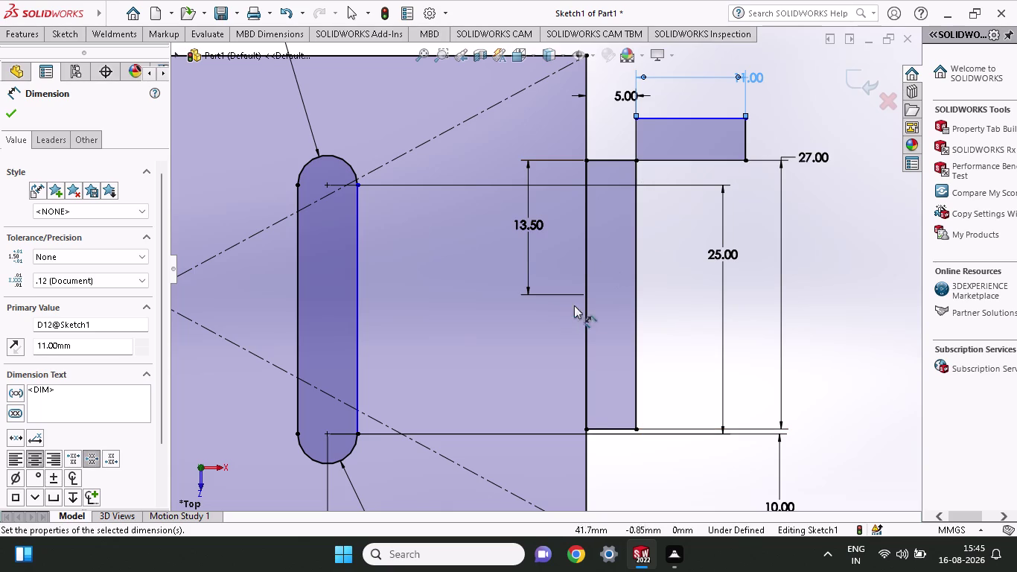
Set the rectangle's top-right corner 33/2 = 16.50 mm from the end edge's midpoint.
click(586, 293)
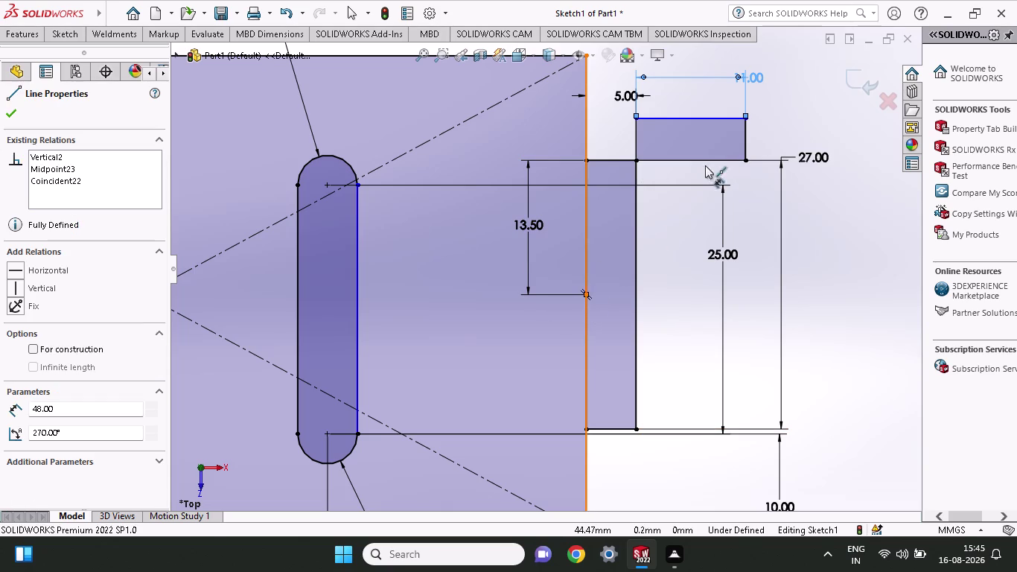
click(744, 121)
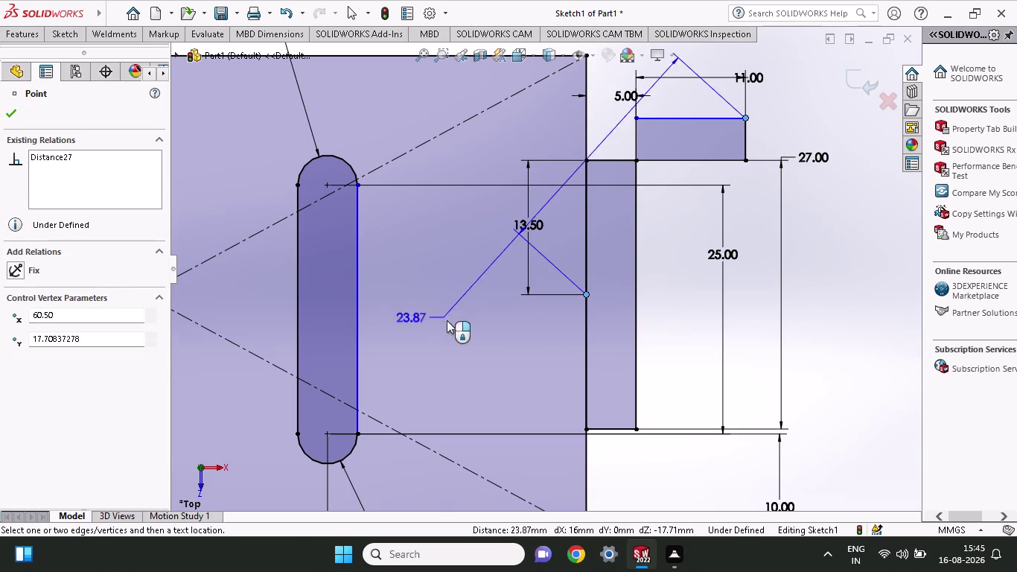
click(861, 271)
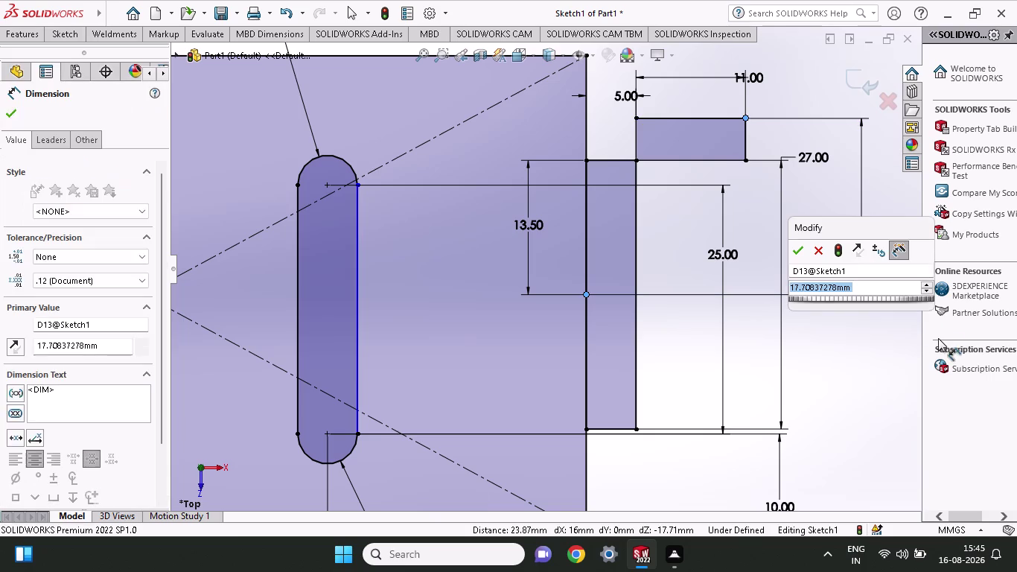
key(3)
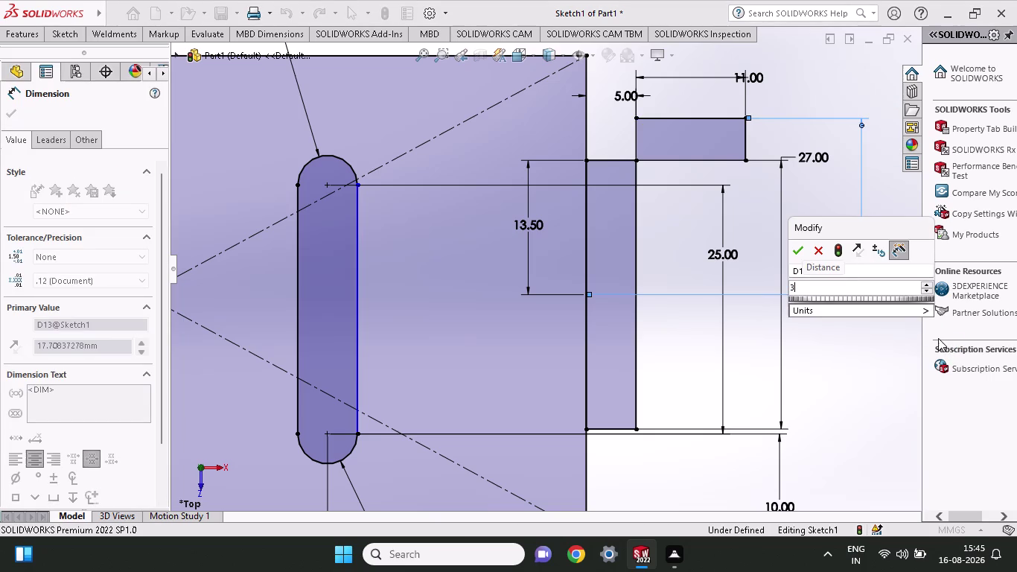
key(3)
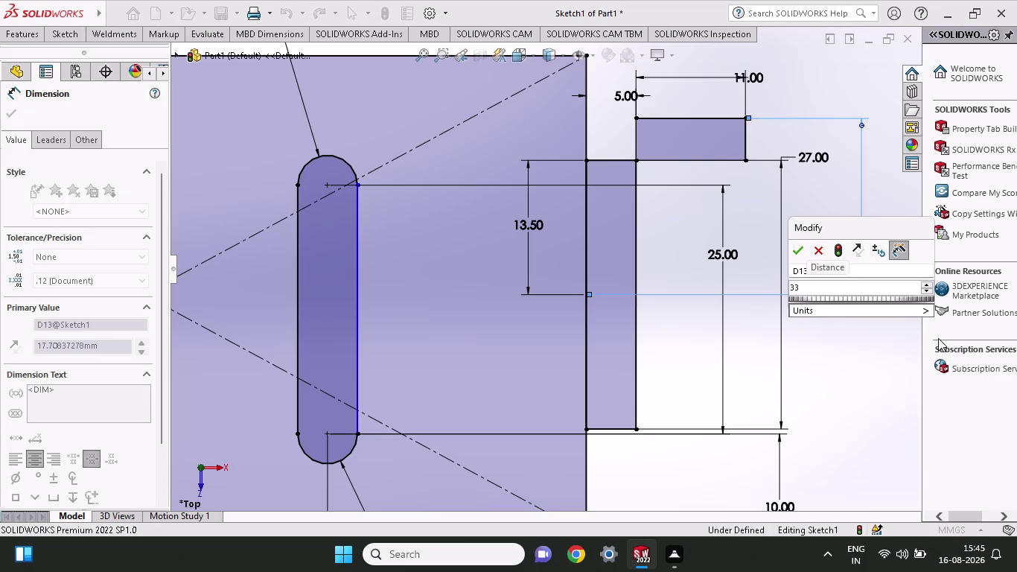
text(/)
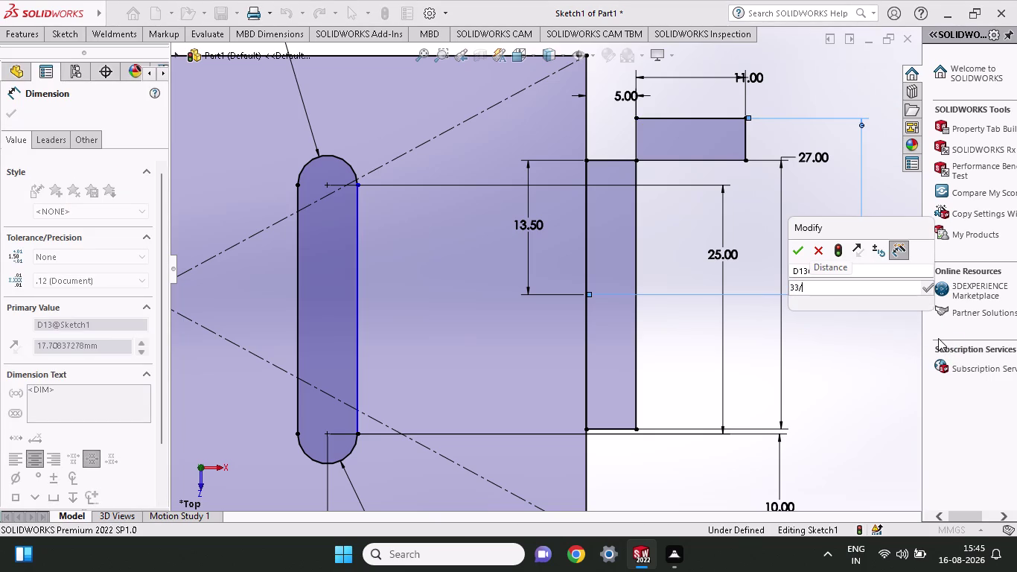
text(2)
key(Return)
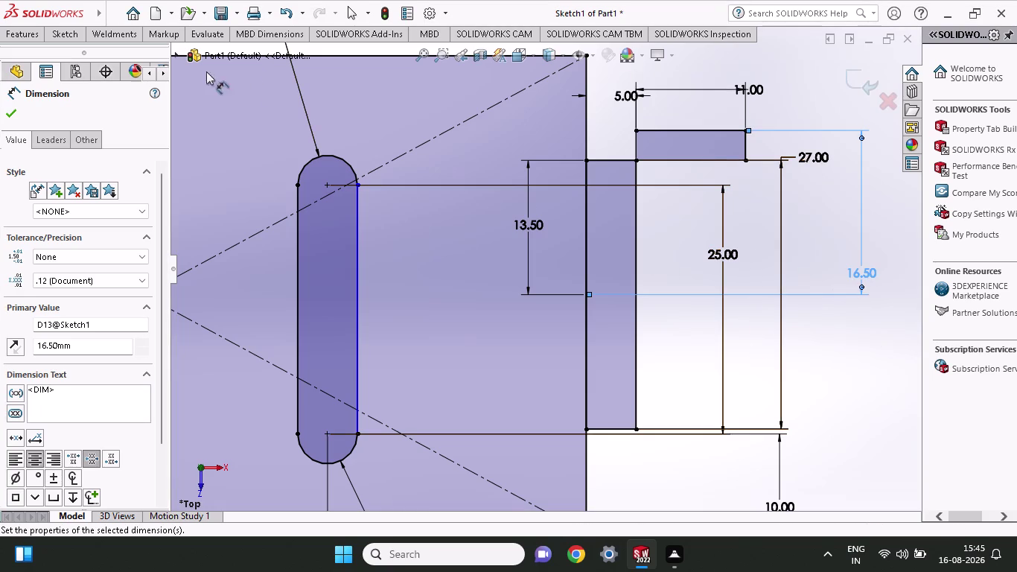
click(59, 37)
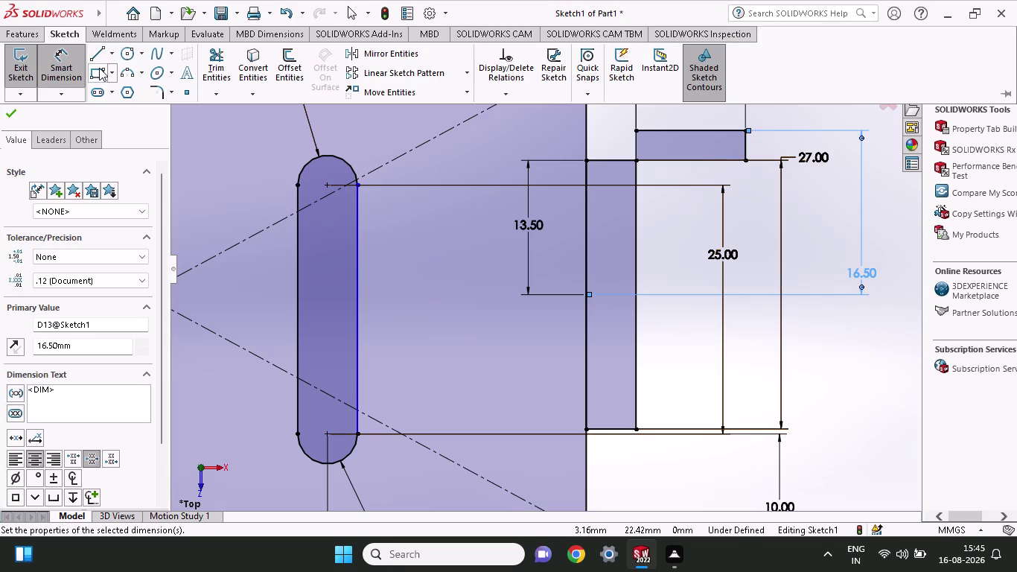
Draw a second small rectangle below the right end.
click(99, 68)
click(634, 430)
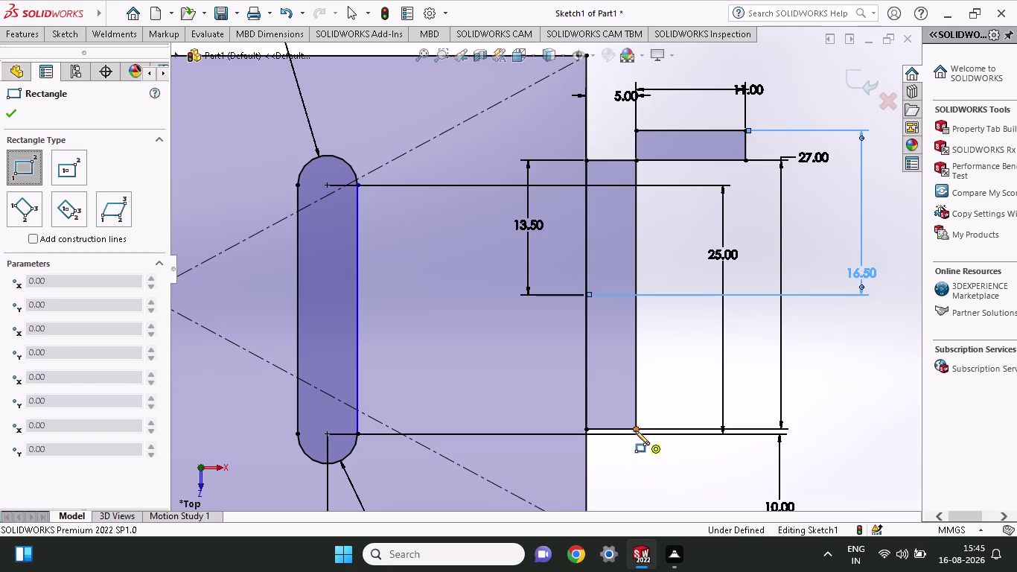
click(749, 456)
key(Escape)
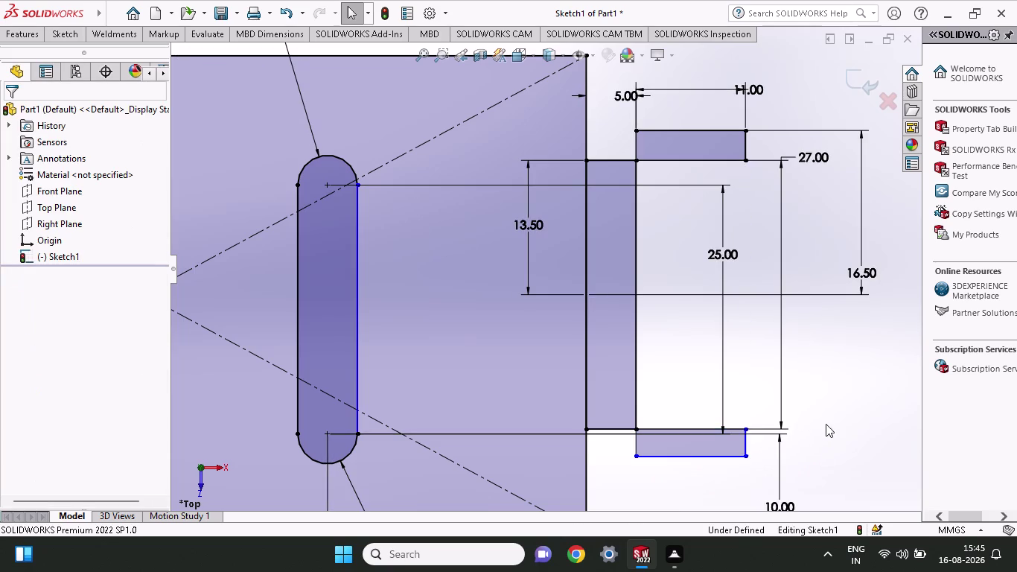
Add a height dimension to the lower rectangle, then undo the unwanted 2.77 value.
click(55, 31)
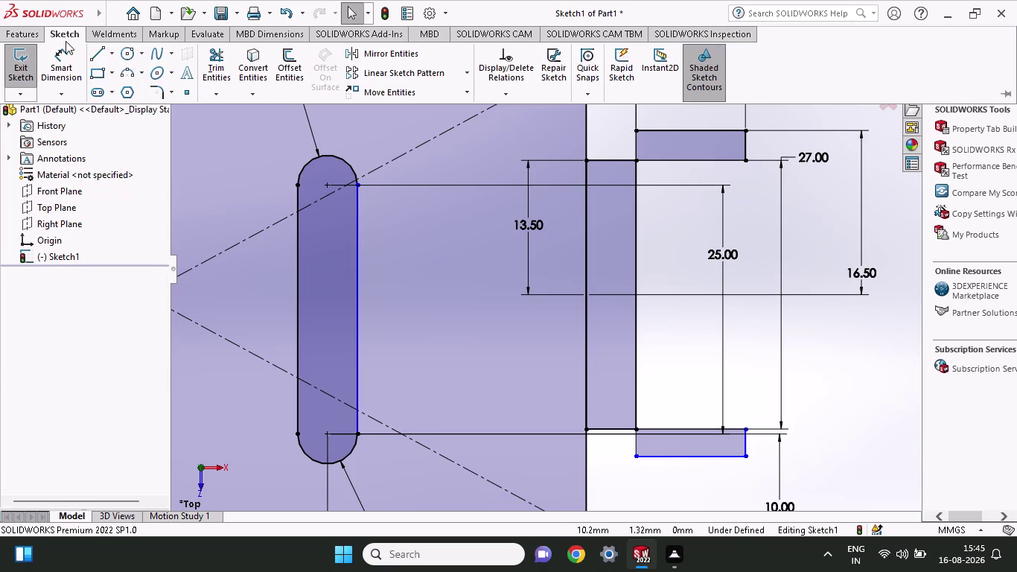
click(64, 56)
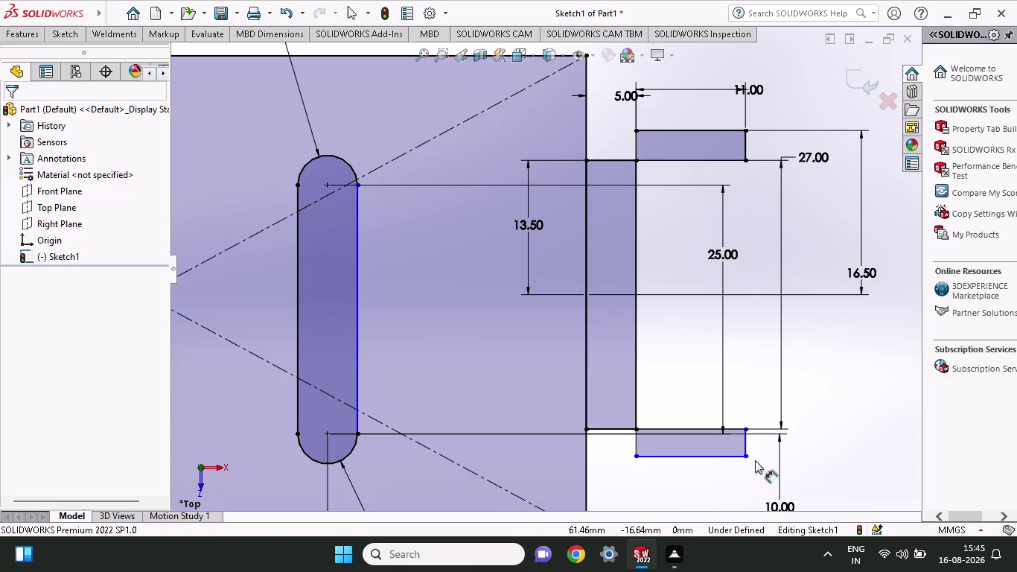
click(749, 458)
click(746, 433)
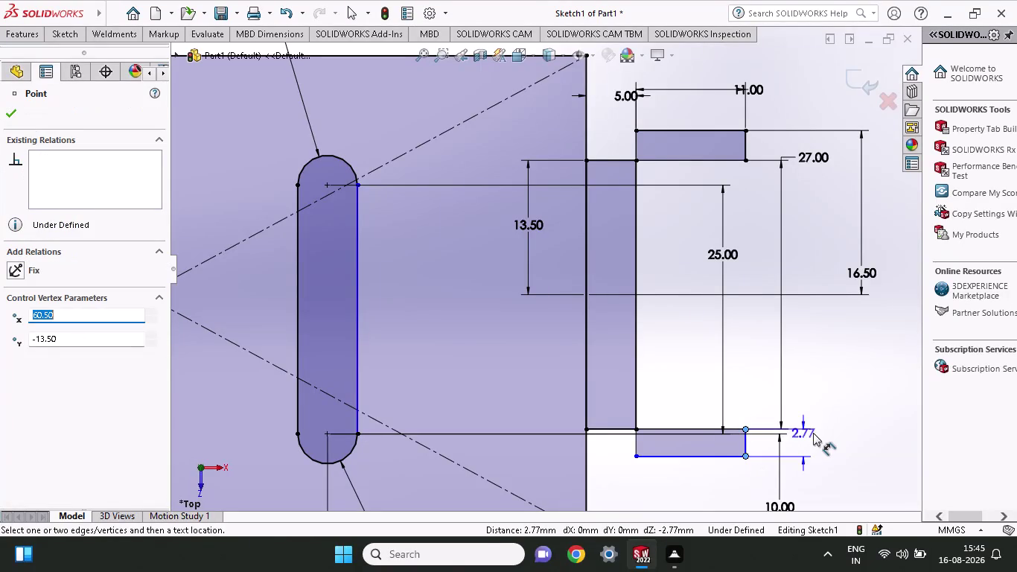
click(813, 433)
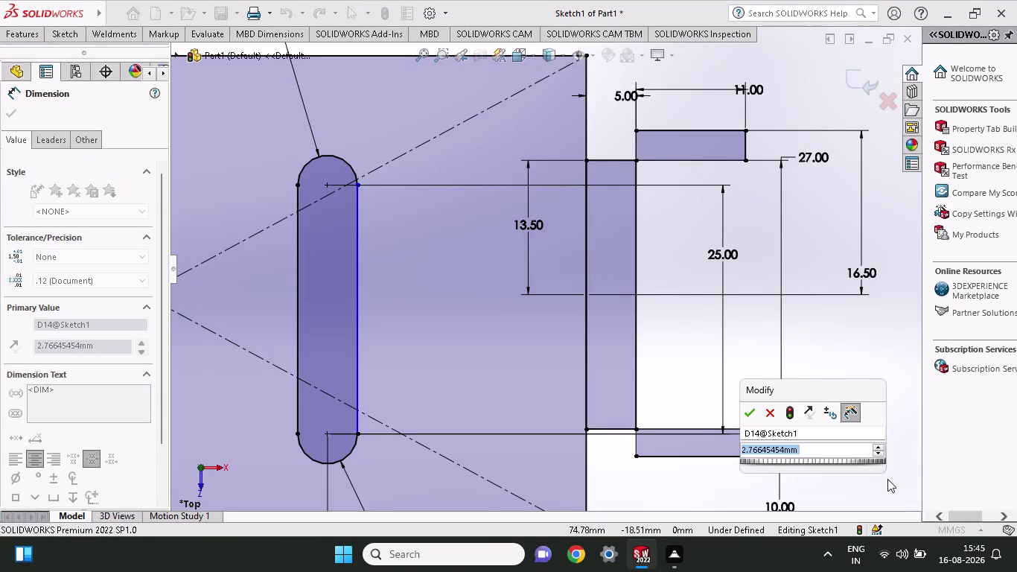
key(grave)
key(Escape)
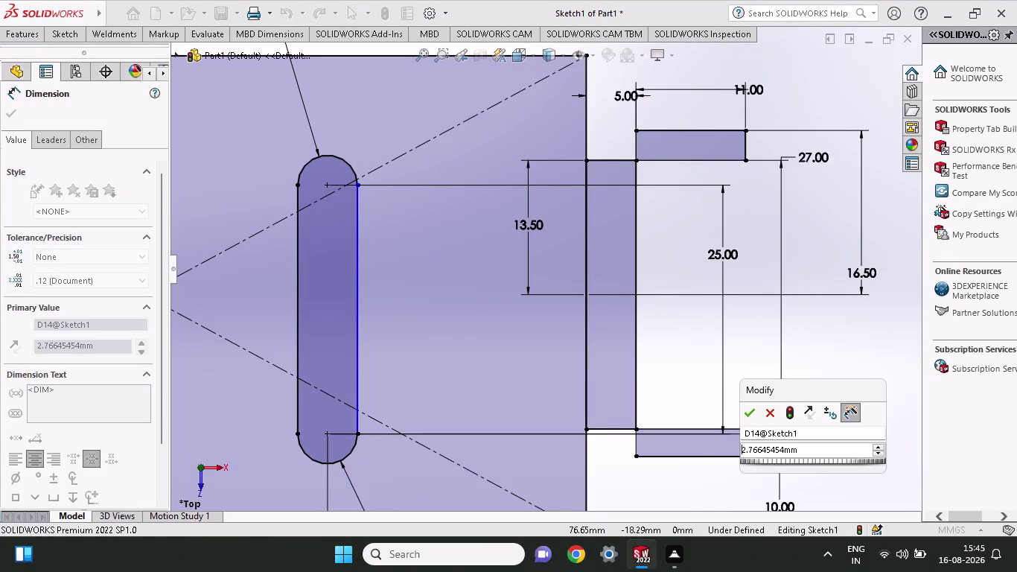
click(763, 420)
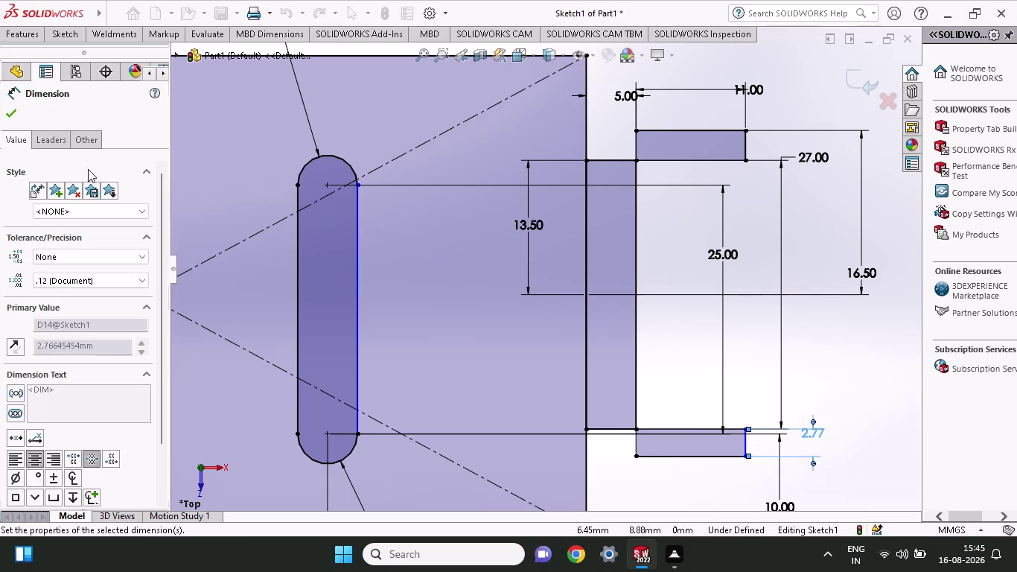
key(ctrl+z)
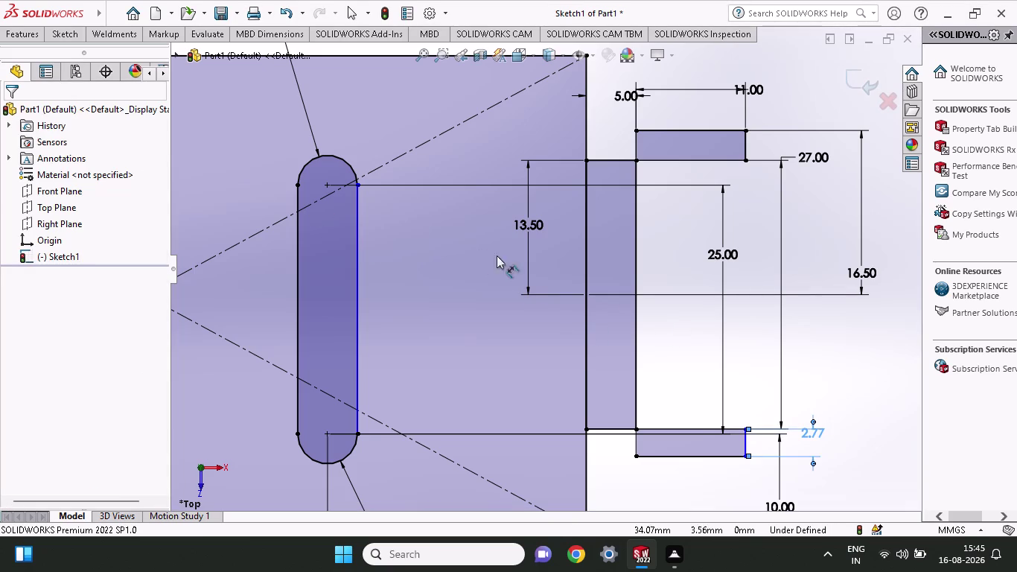
key(ctrl+z)
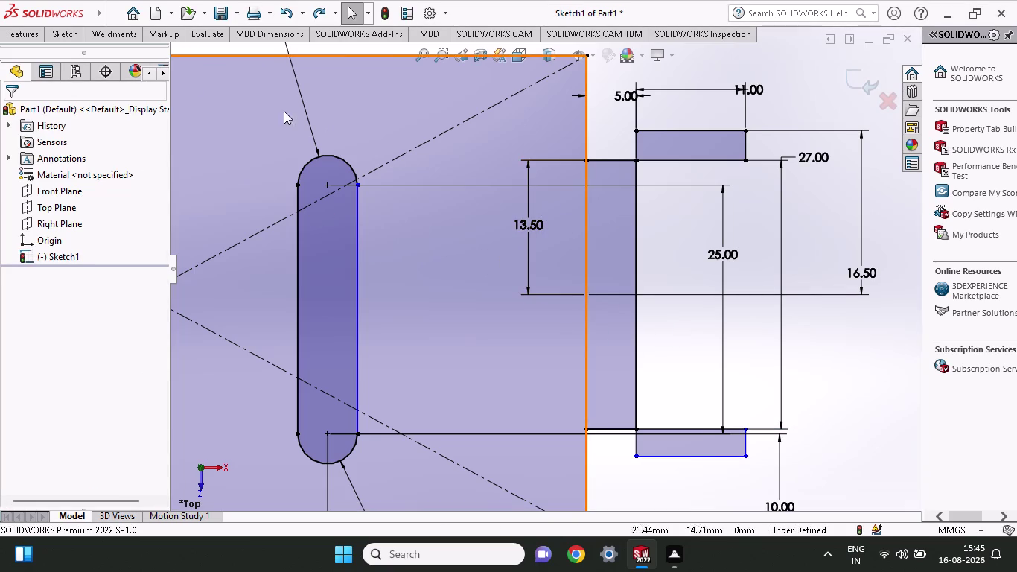
Dimension the lower rectangle's width as 11 mm.
click(65, 41)
click(69, 55)
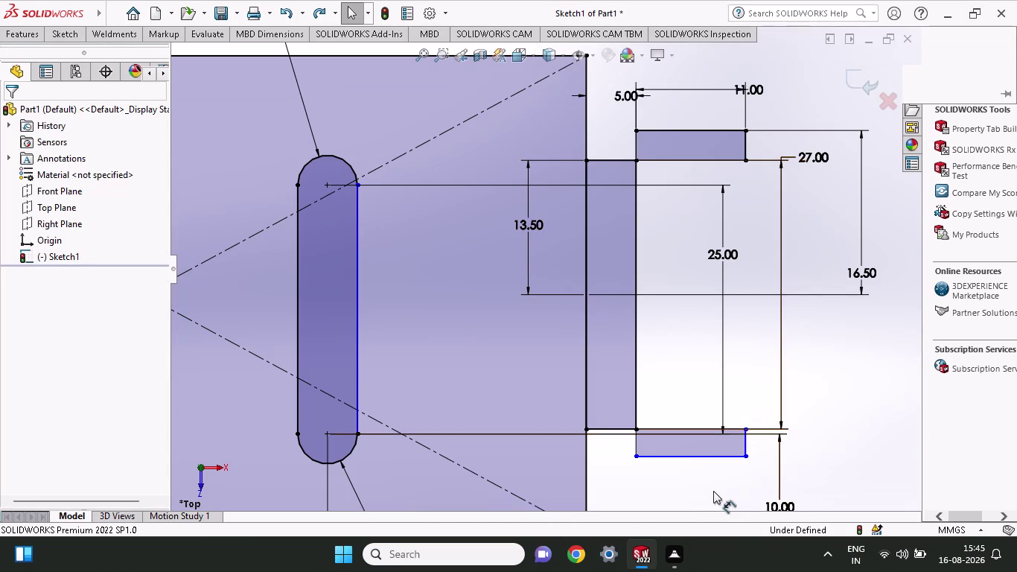
click(637, 452)
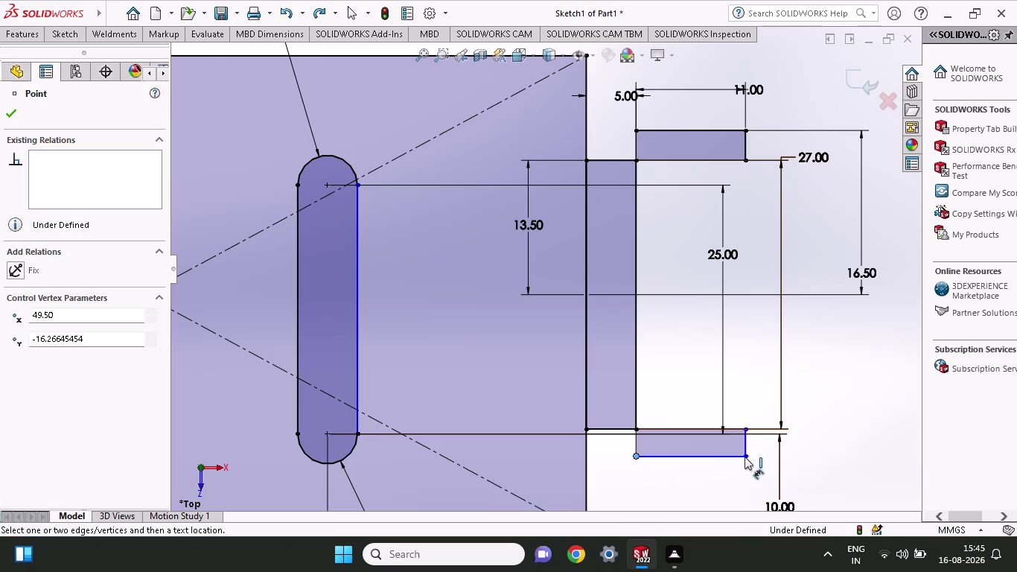
click(747, 457)
click(732, 489)
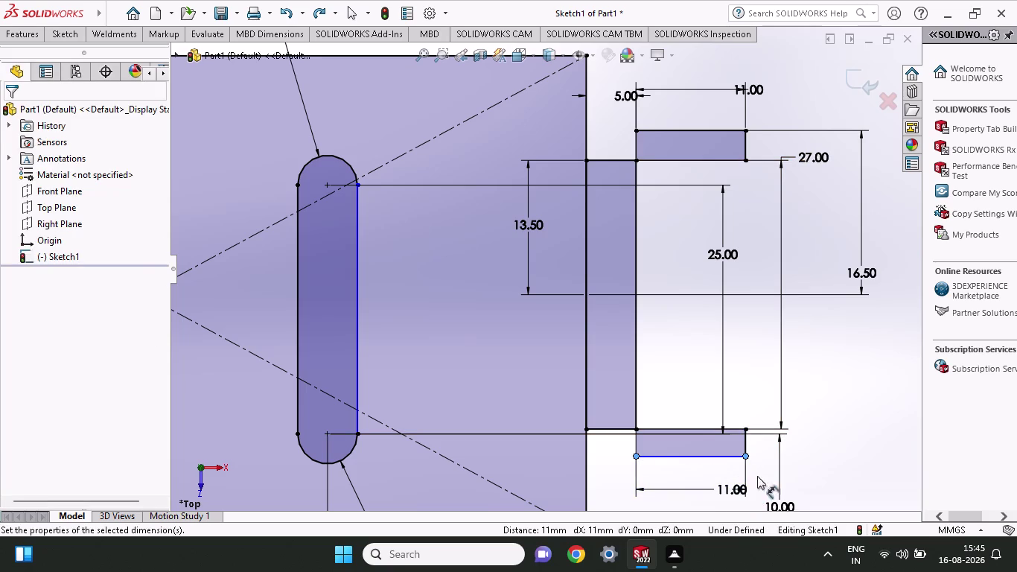
click(672, 474)
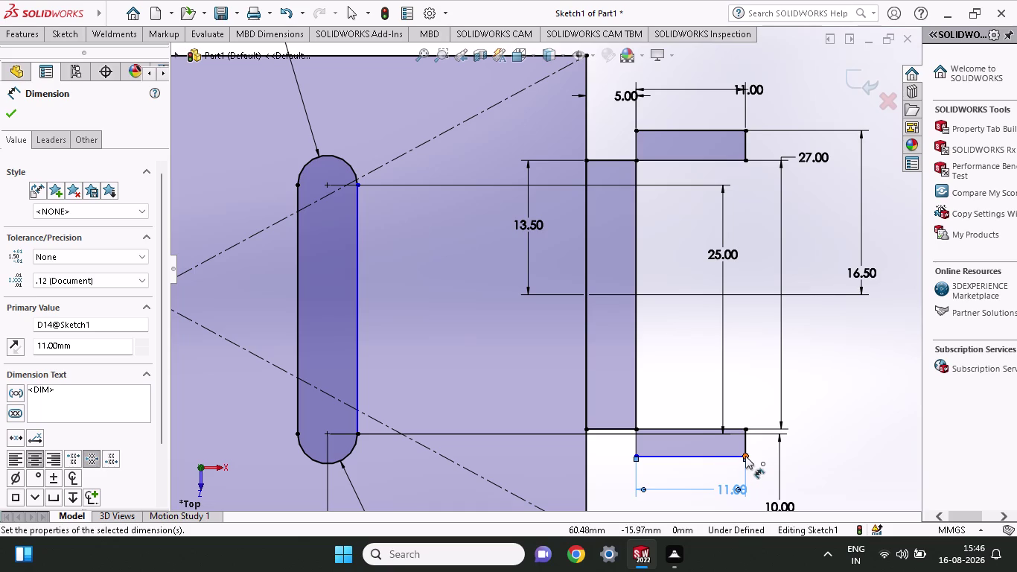
Set the lower rectangle's corner 16.50 mm from the end edge's midpoint.
click(745, 455)
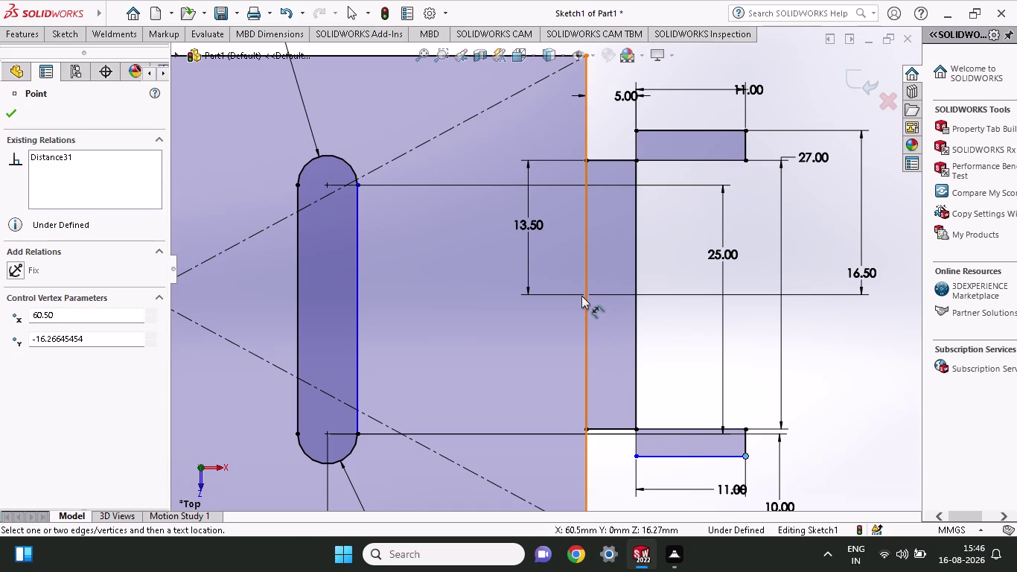
click(586, 294)
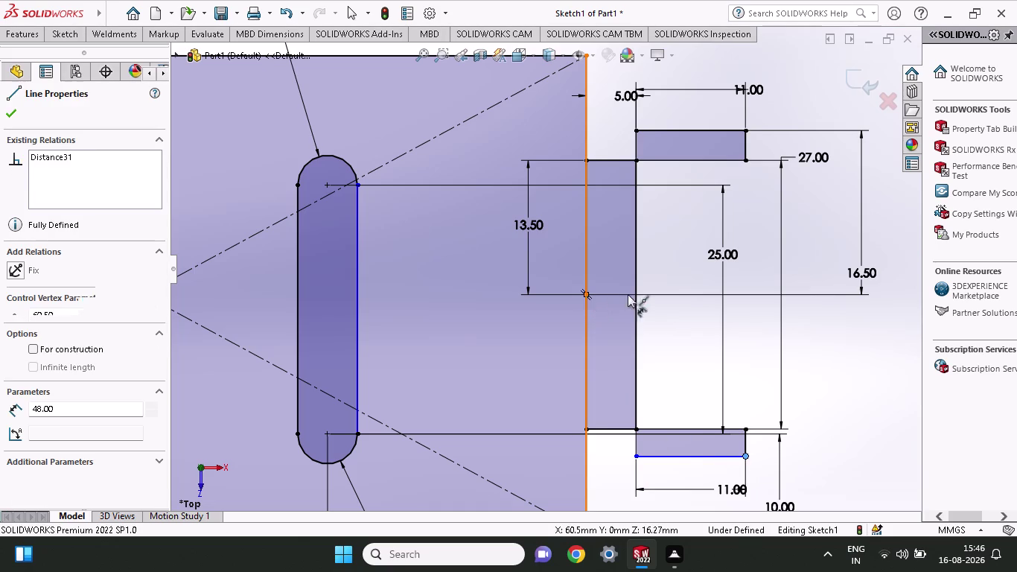
click(861, 353)
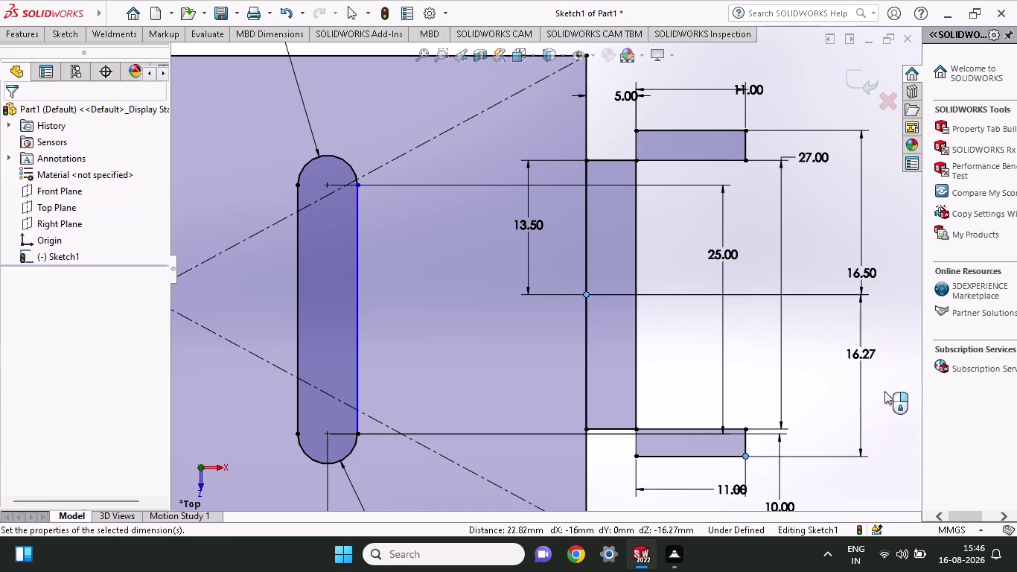
text(16.)
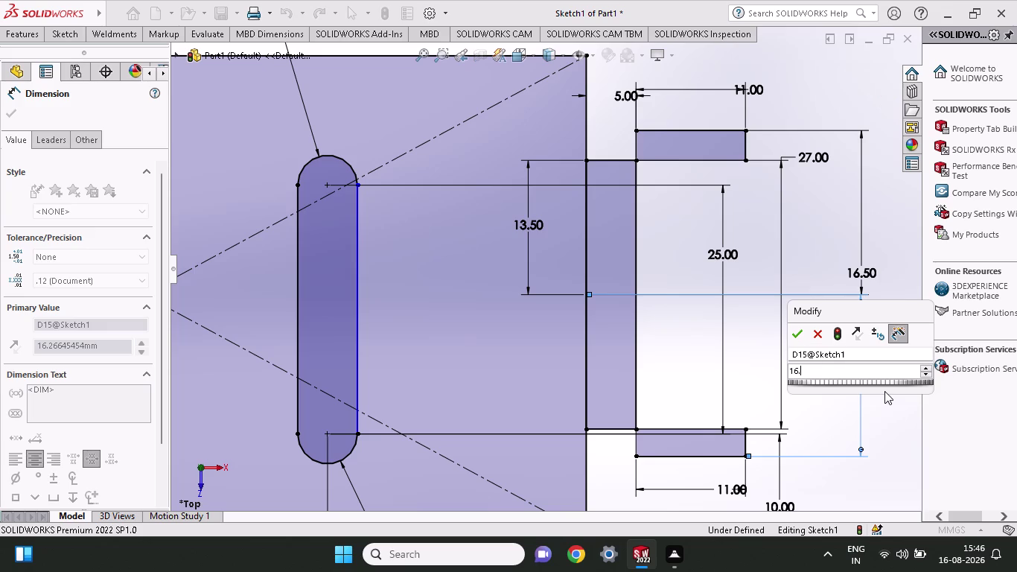
text(5)
key(0)
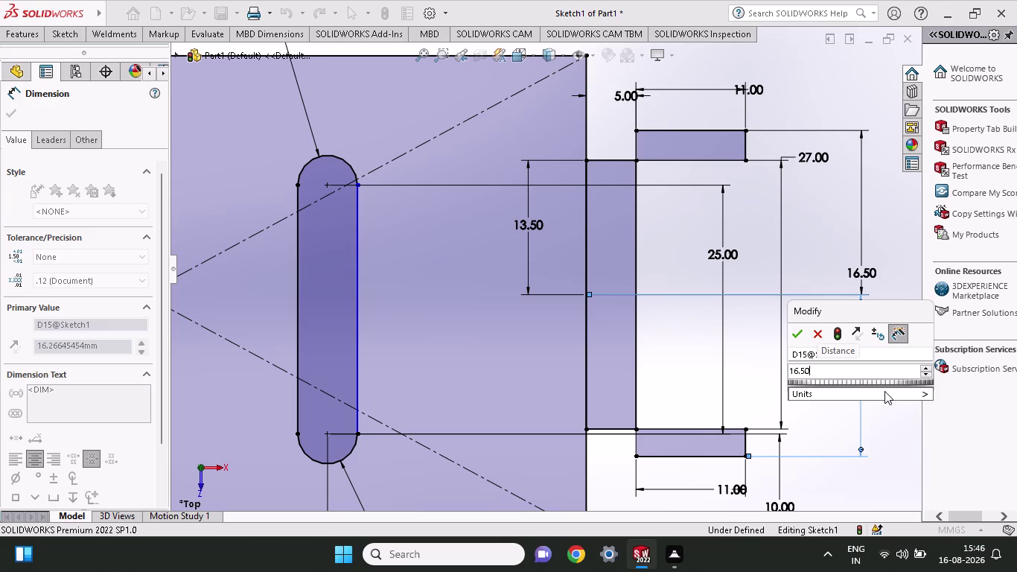
key(Return)
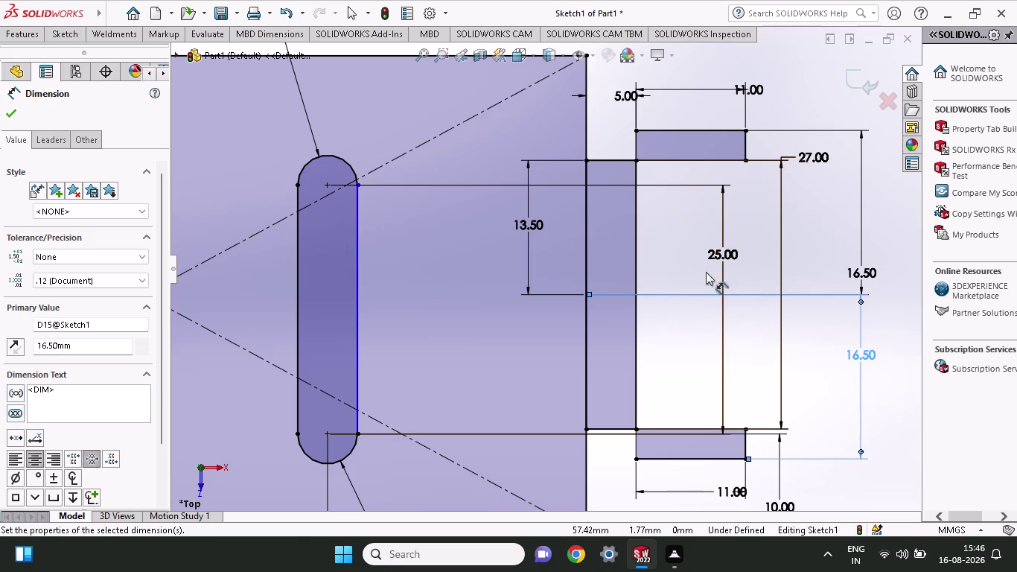
click(82, 30)
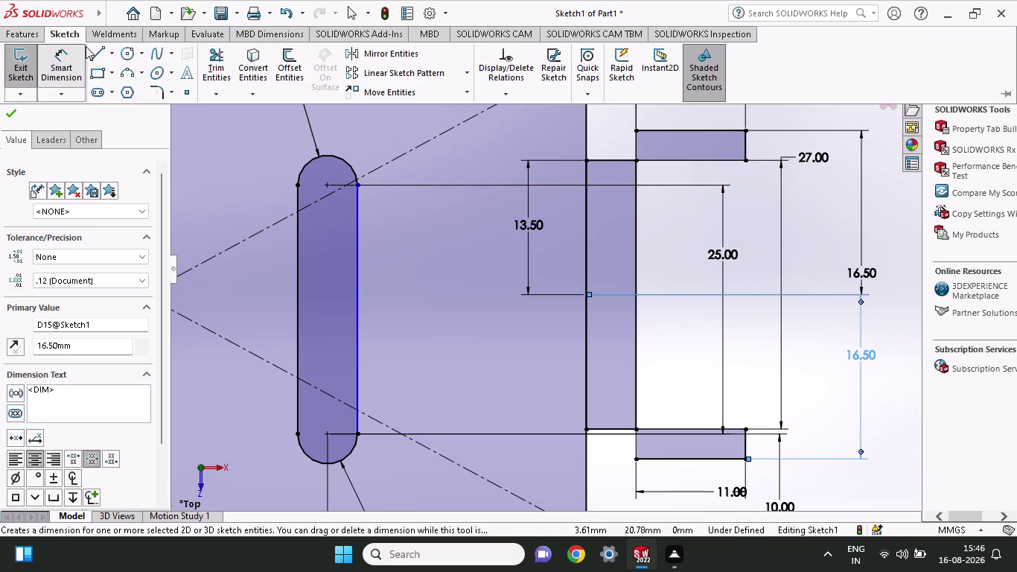
Draw a small corner rectangle on the central step's edge.
click(102, 76)
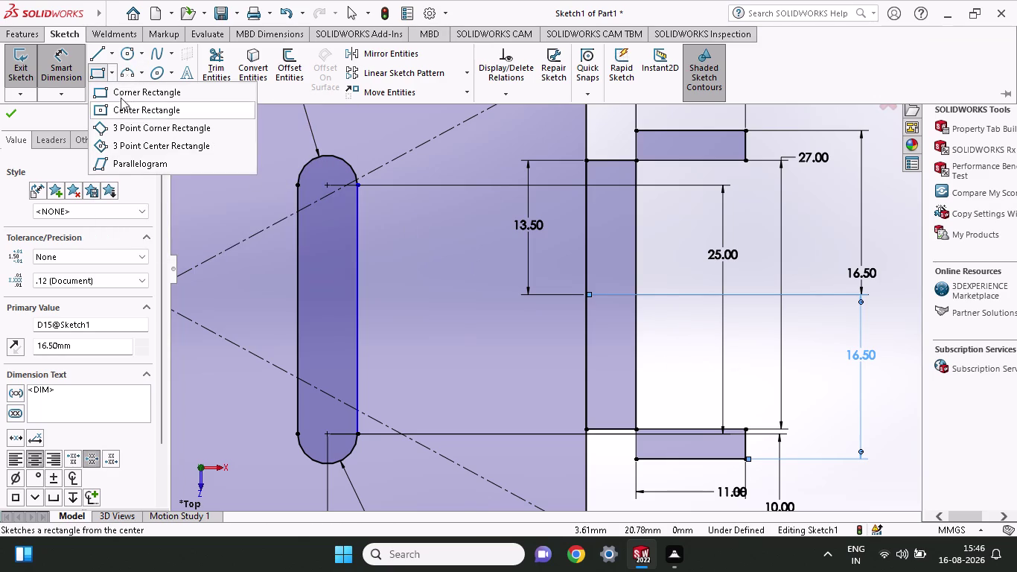
click(134, 96)
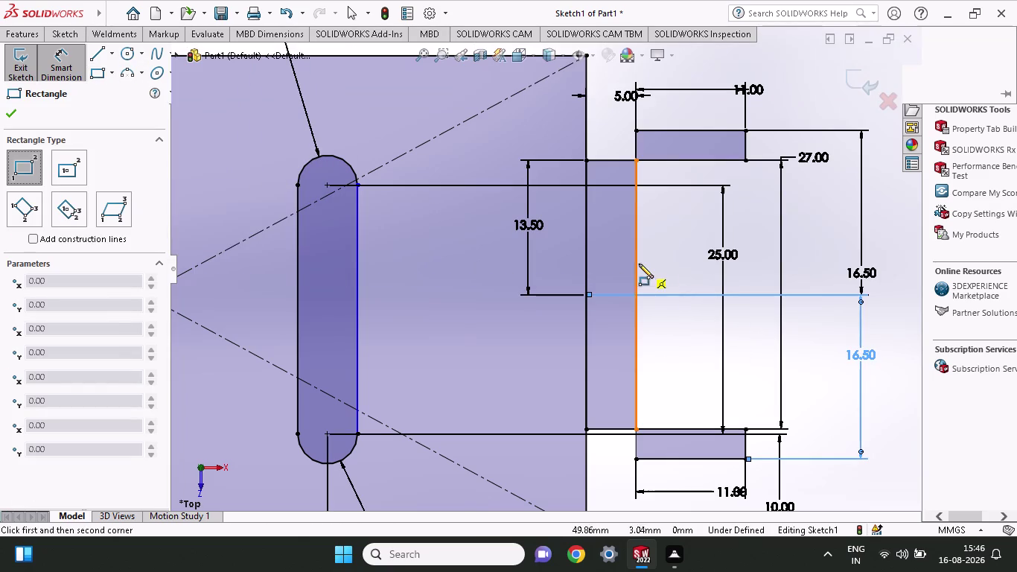
click(636, 271)
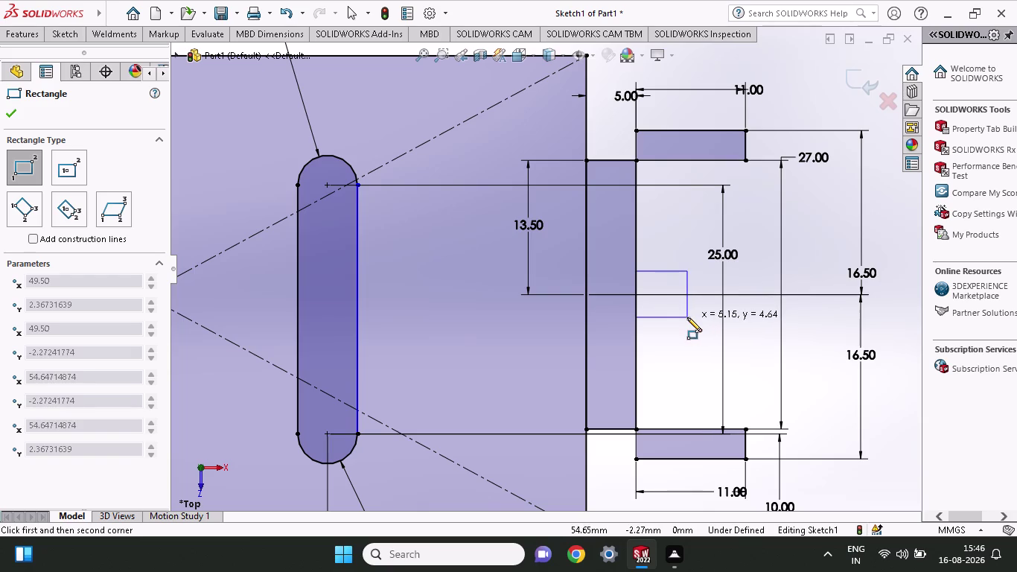
click(687, 318)
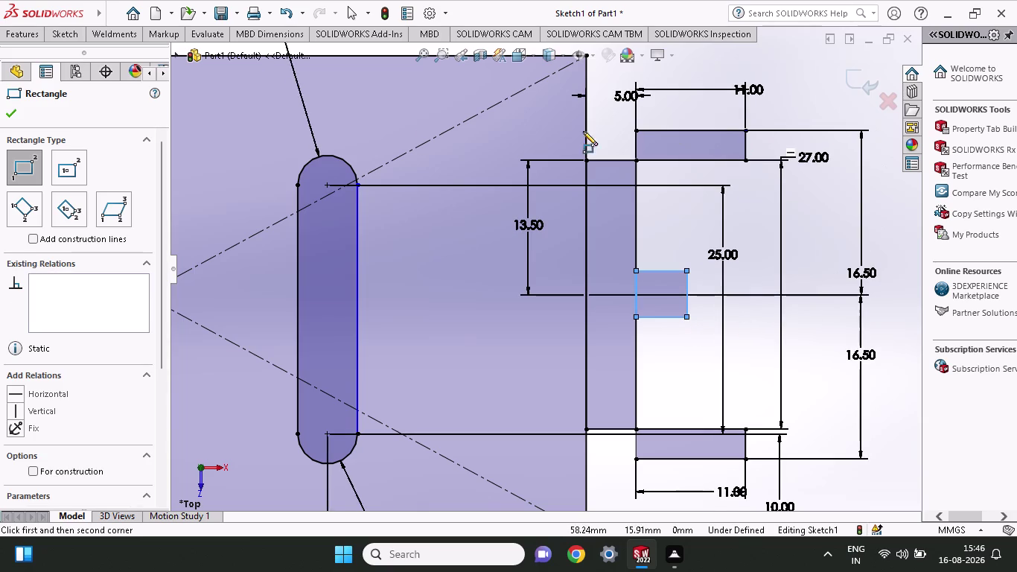
click(52, 30)
Dimension the small rectangle's width to 5 mm.
click(67, 57)
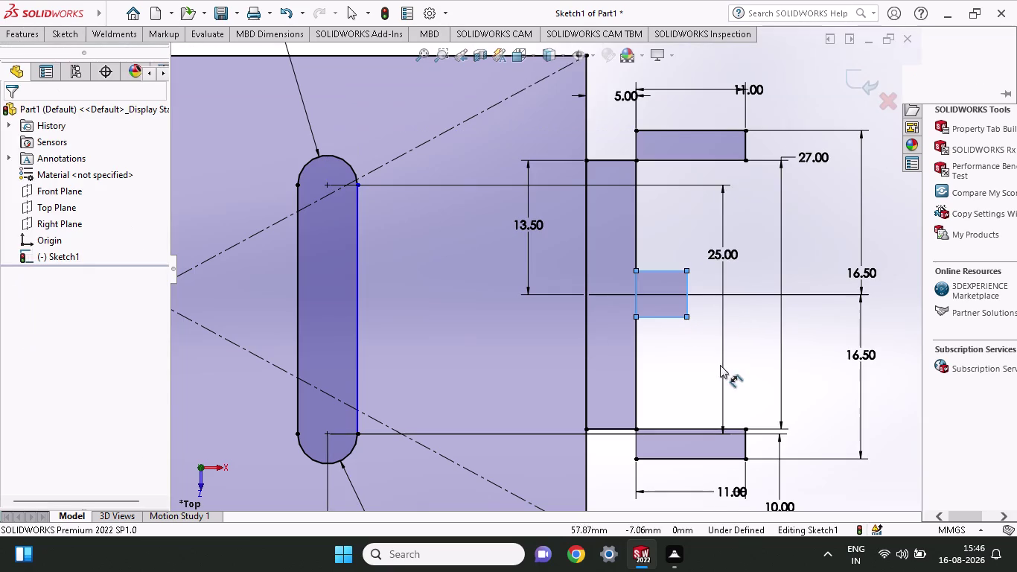
click(632, 315)
click(690, 315)
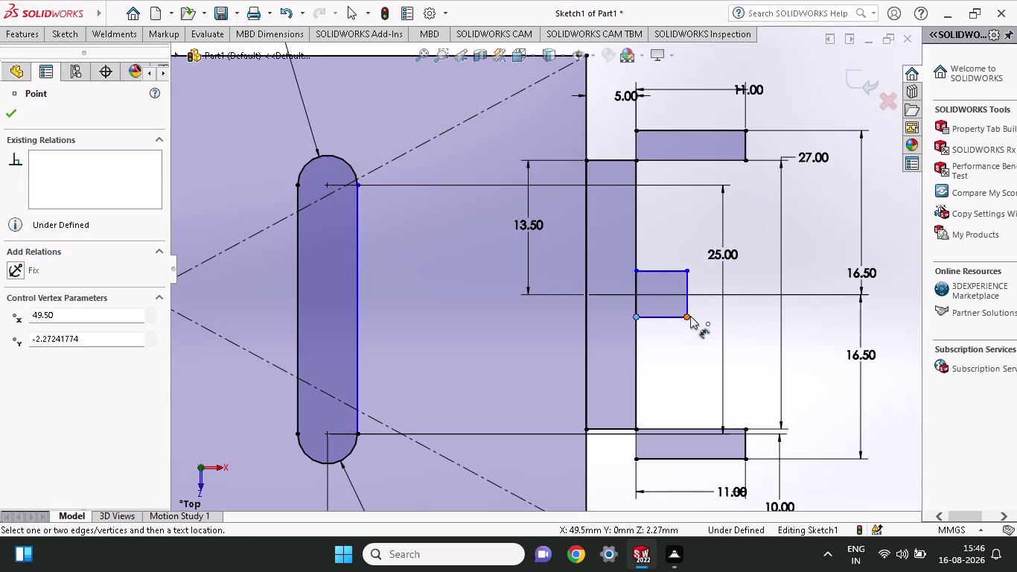
click(674, 360)
key(5)
key(Return)
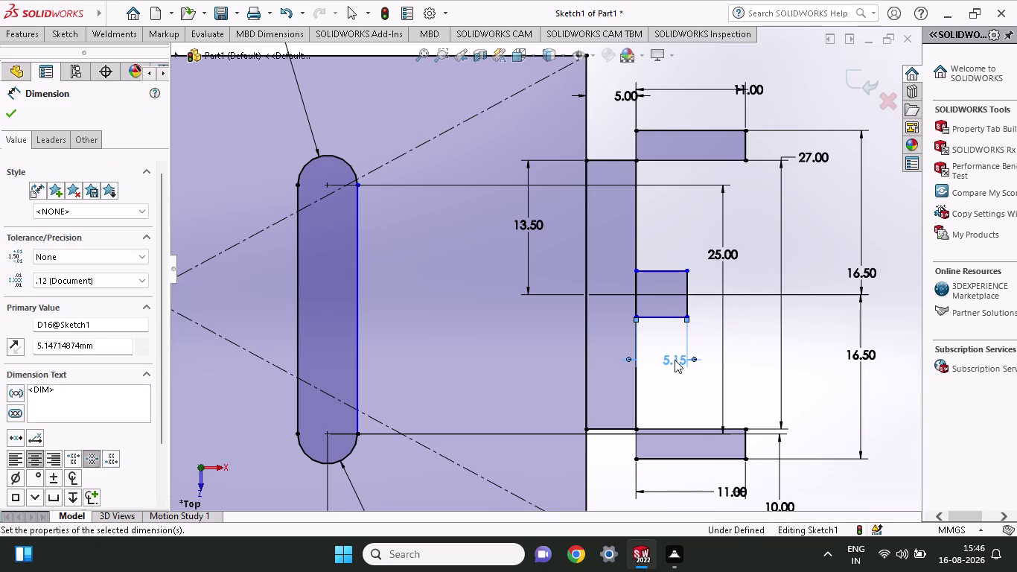
Dimension the rectangle's top and bottom edges each 2 mm from the centreline.
click(636, 295)
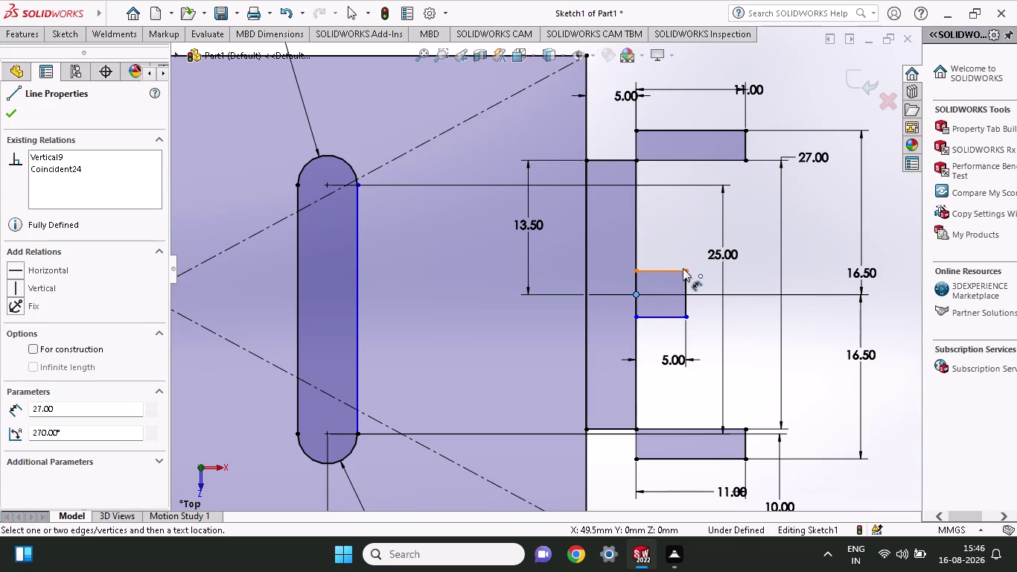
click(684, 269)
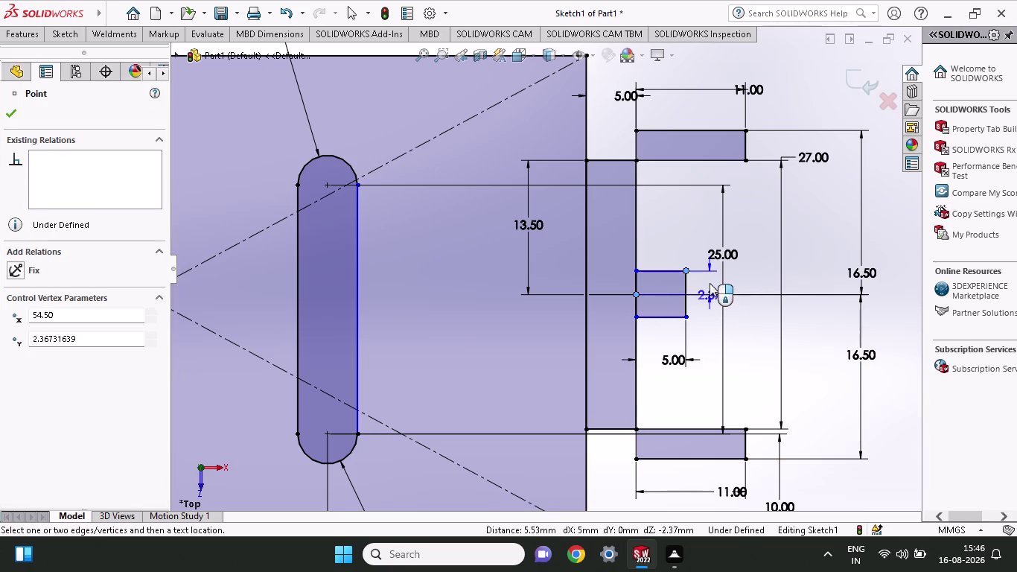
click(709, 283)
key(2)
key(Return)
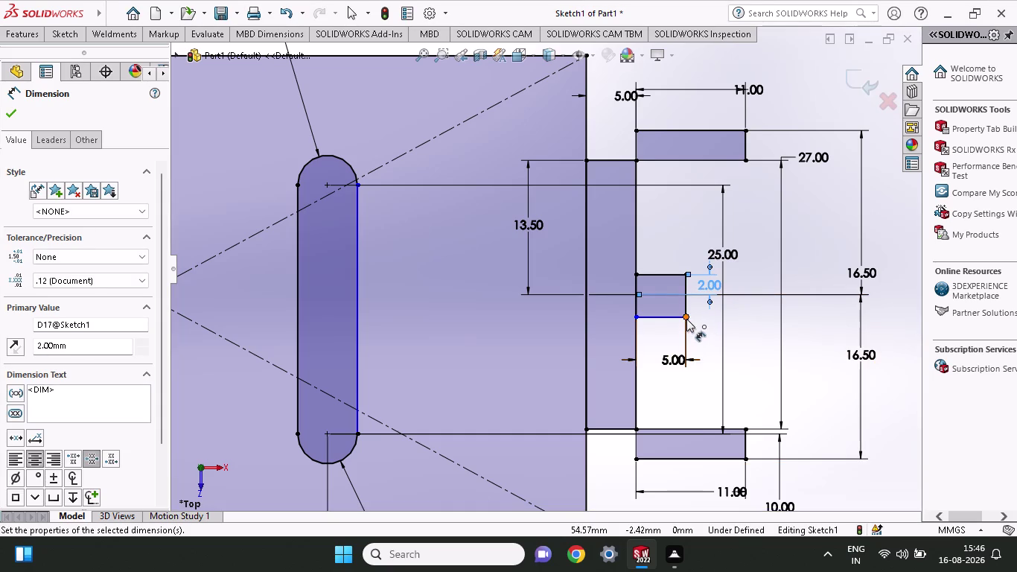
click(687, 319)
click(682, 294)
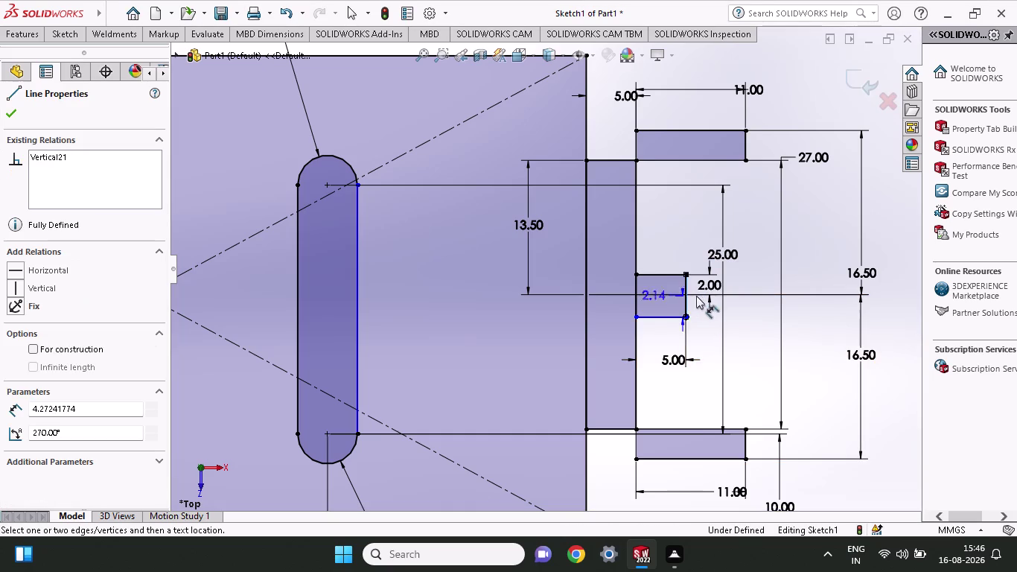
click(703, 299)
key(2)
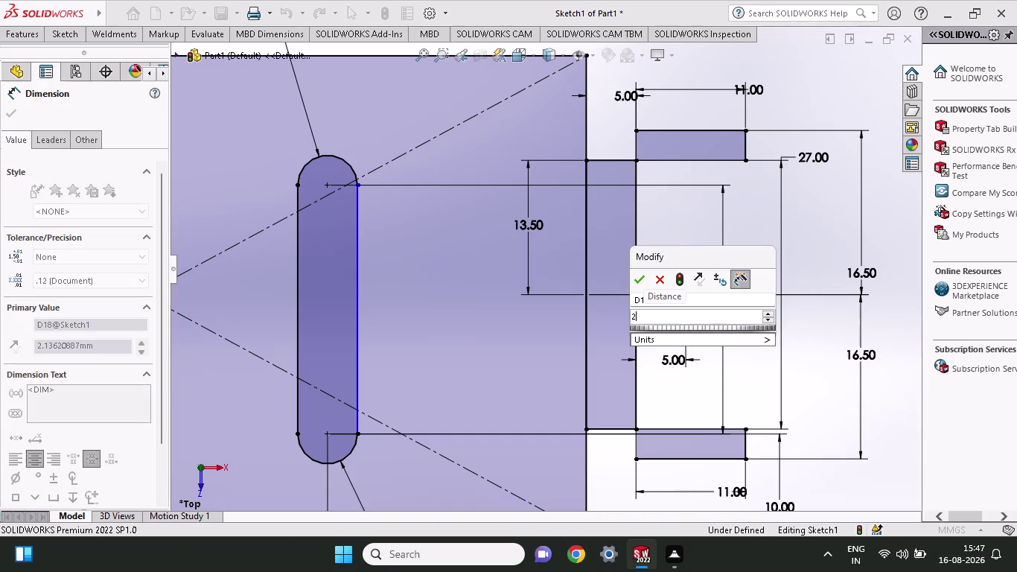
key(Return)
scroll(down, 3)
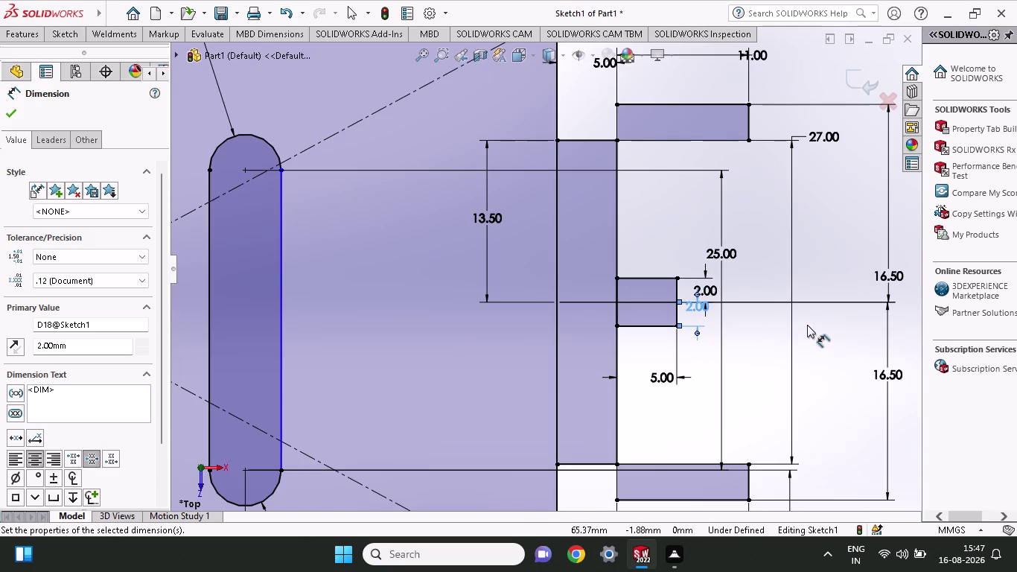
scroll(down, 3)
scroll(down, 3)
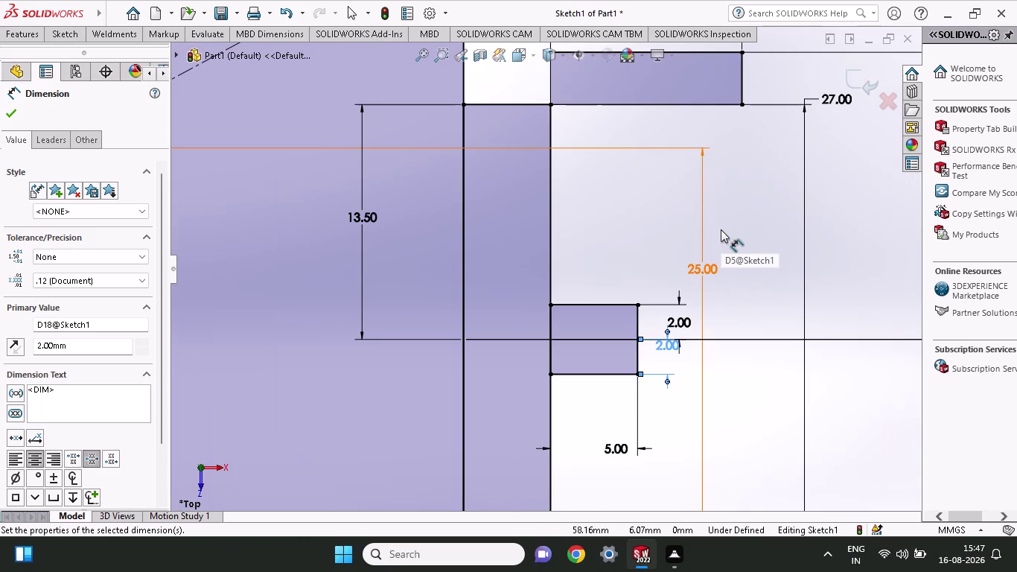
click(53, 36)
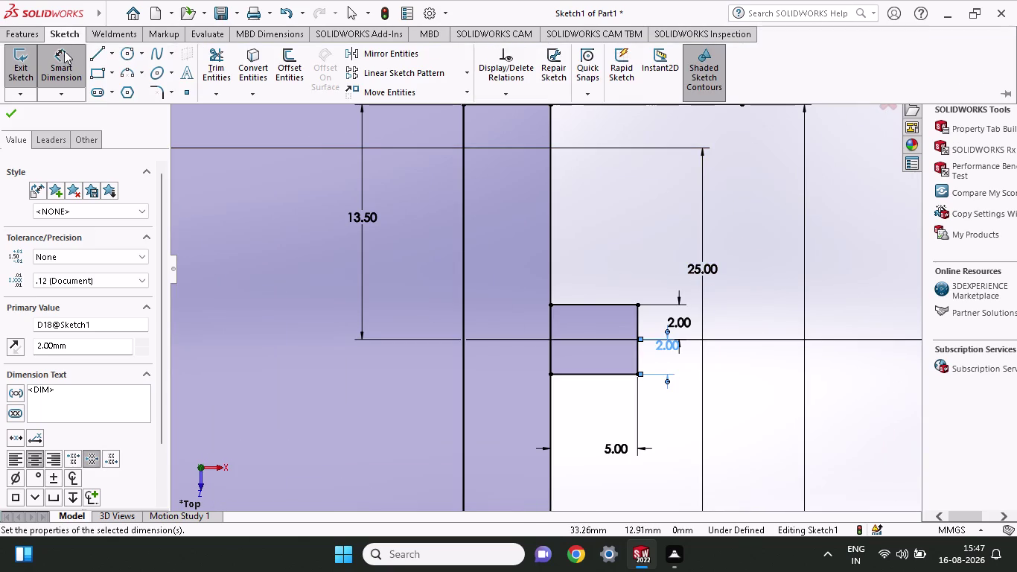
Draw a slanted line from the rectangle's top-right corner to the upper arm's corner.
click(102, 56)
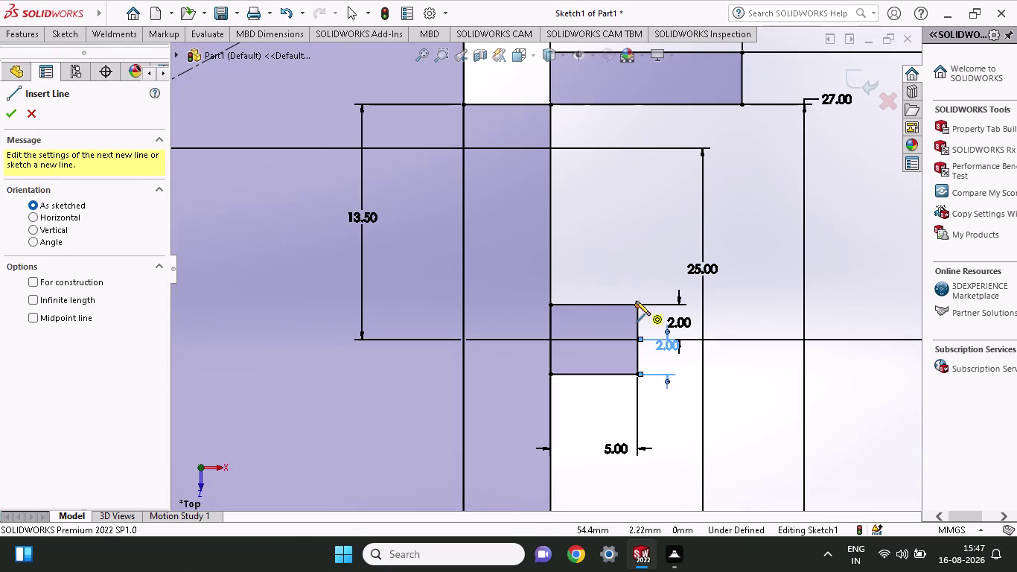
click(635, 301)
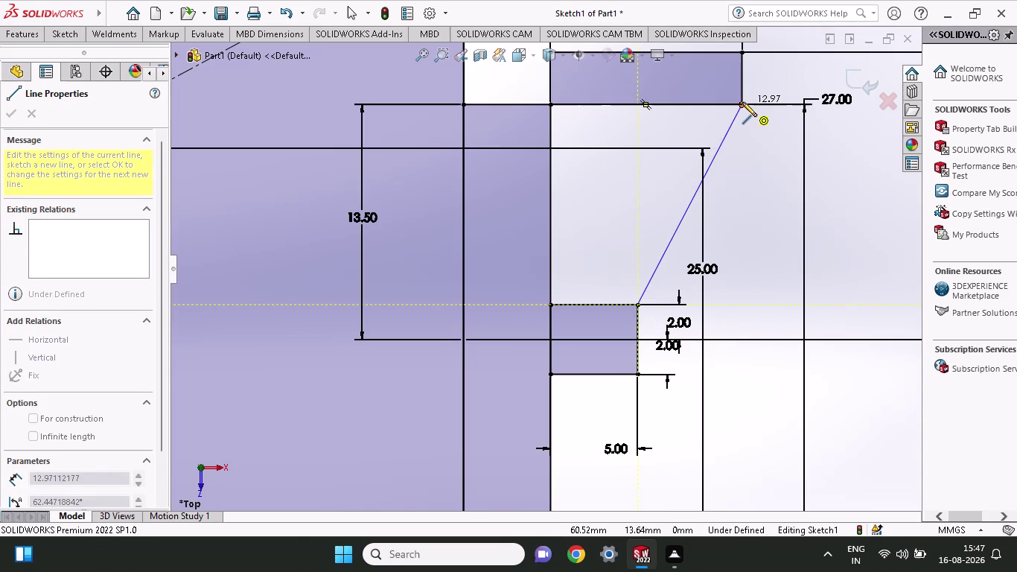
click(742, 102)
right_click(739, 163)
click(744, 170)
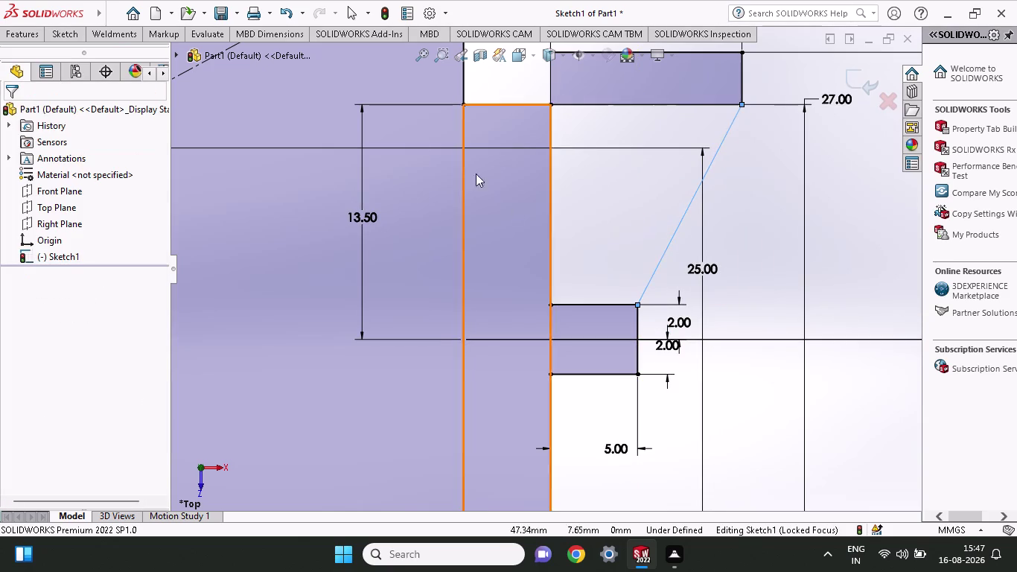
Draw a second slanted line from the bottom-right corner to the lower arm's corner.
click(70, 38)
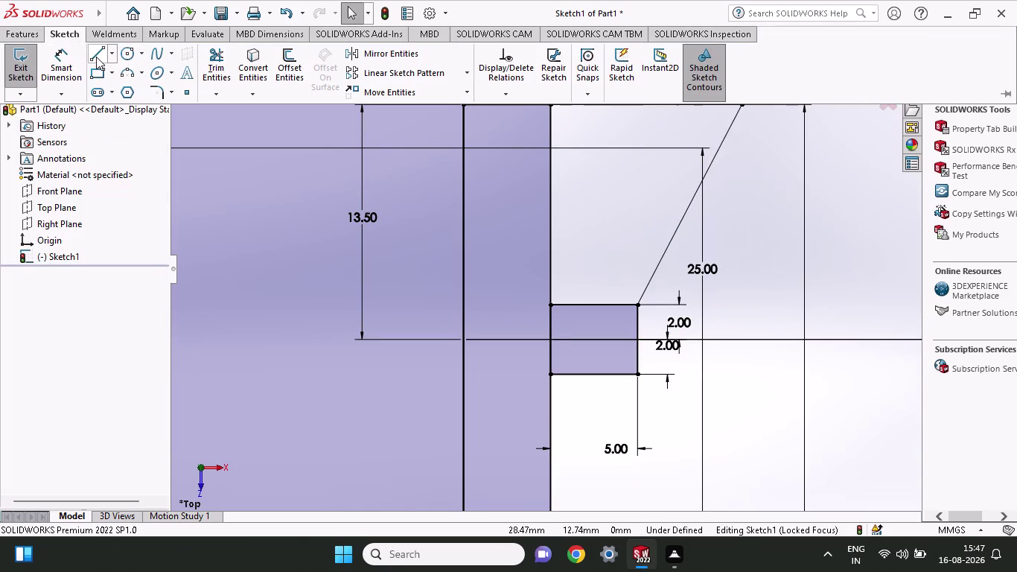
click(96, 57)
scroll(up, 3)
scroll(up, 3)
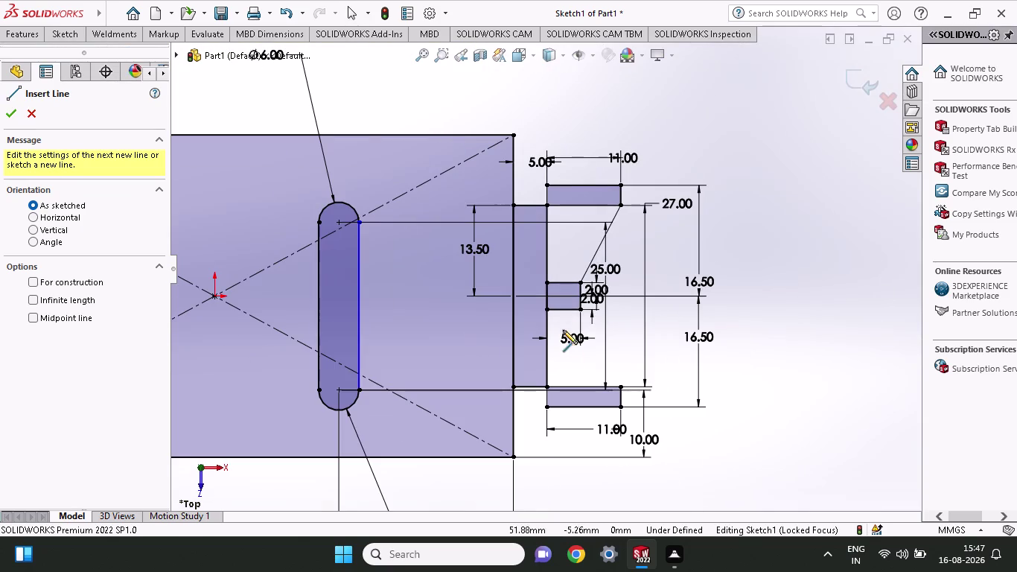
click(579, 314)
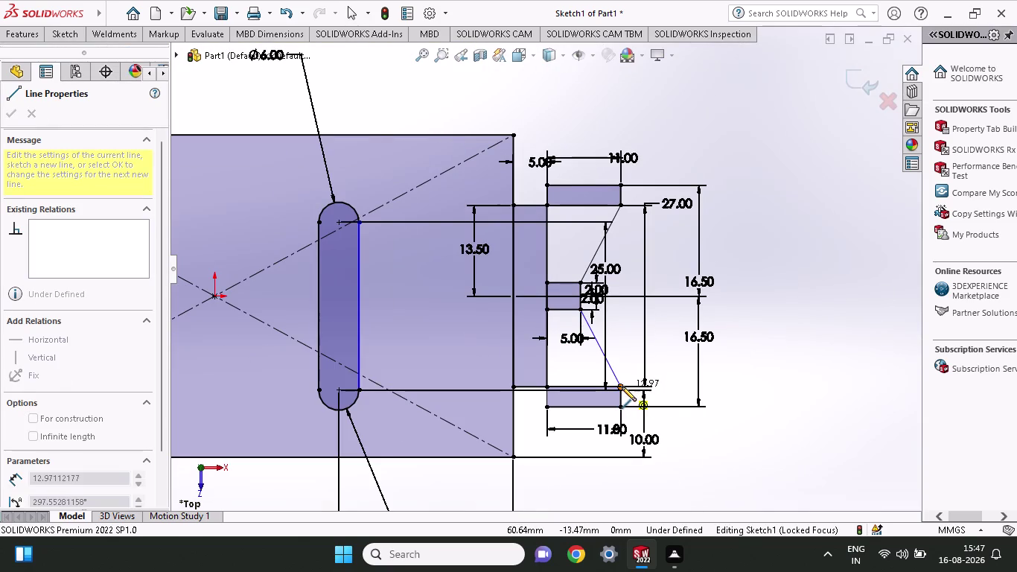
click(622, 386)
right_click(625, 356)
click(637, 359)
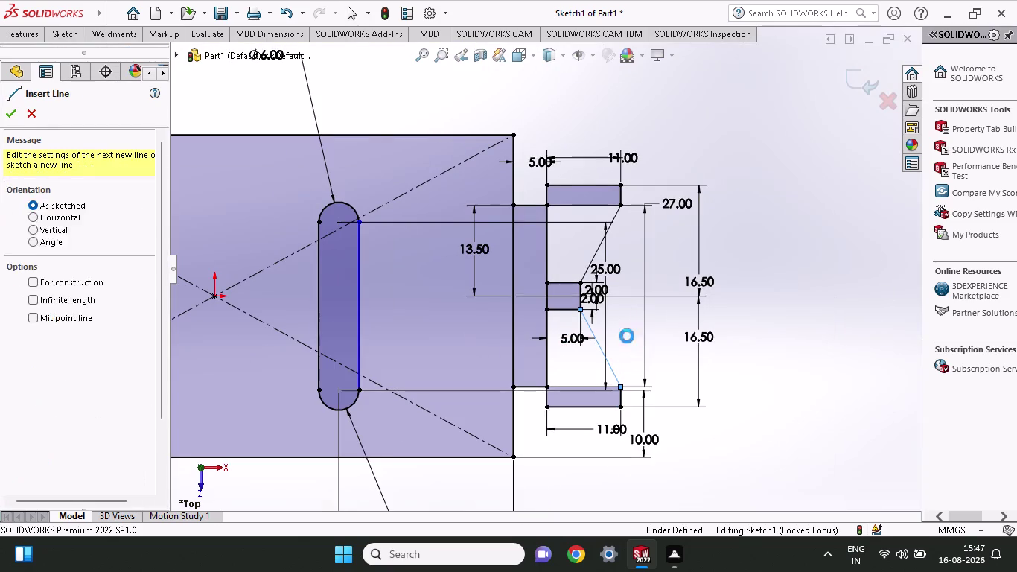
scroll(down, 3)
click(52, 39)
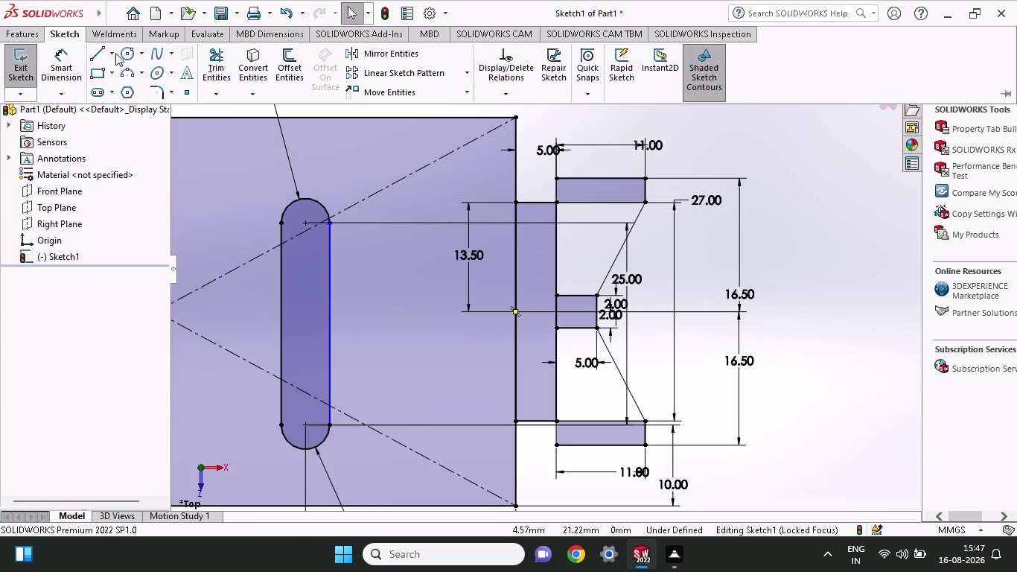
click(217, 58)
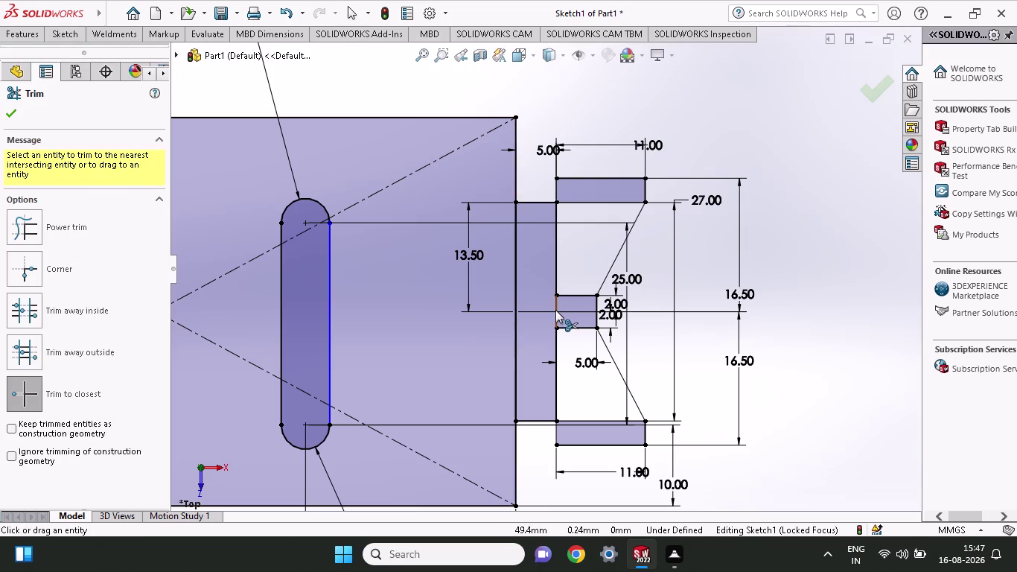
Trim the step edges around the notch and edges of the top and bottom rectangles.
click(555, 310)
click(539, 288)
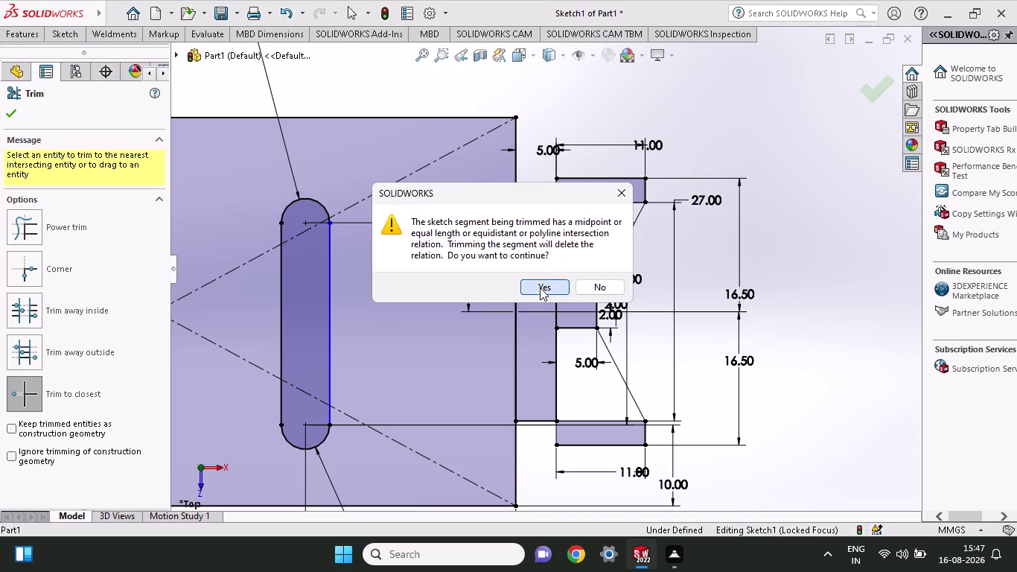
click(555, 312)
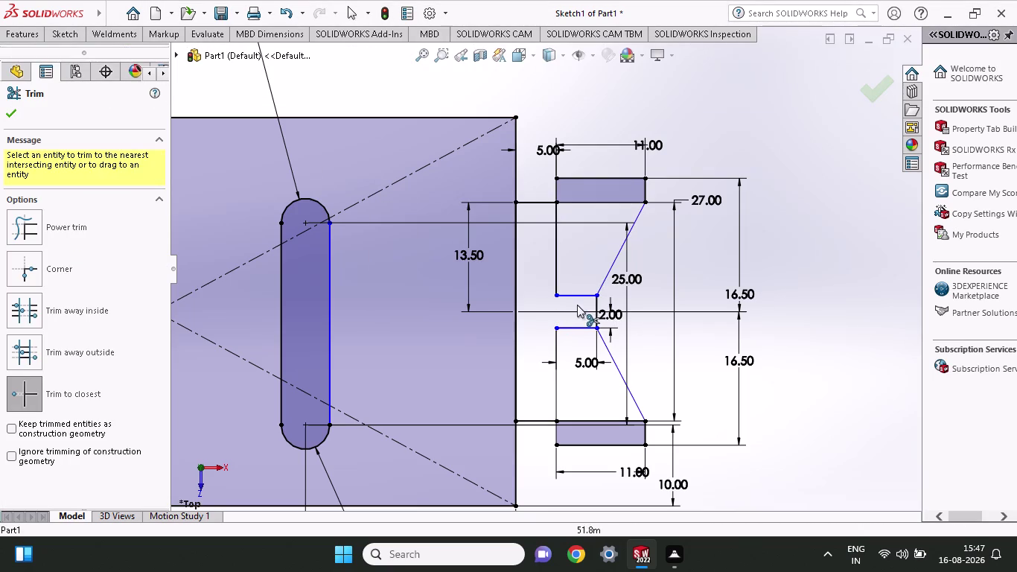
click(558, 242)
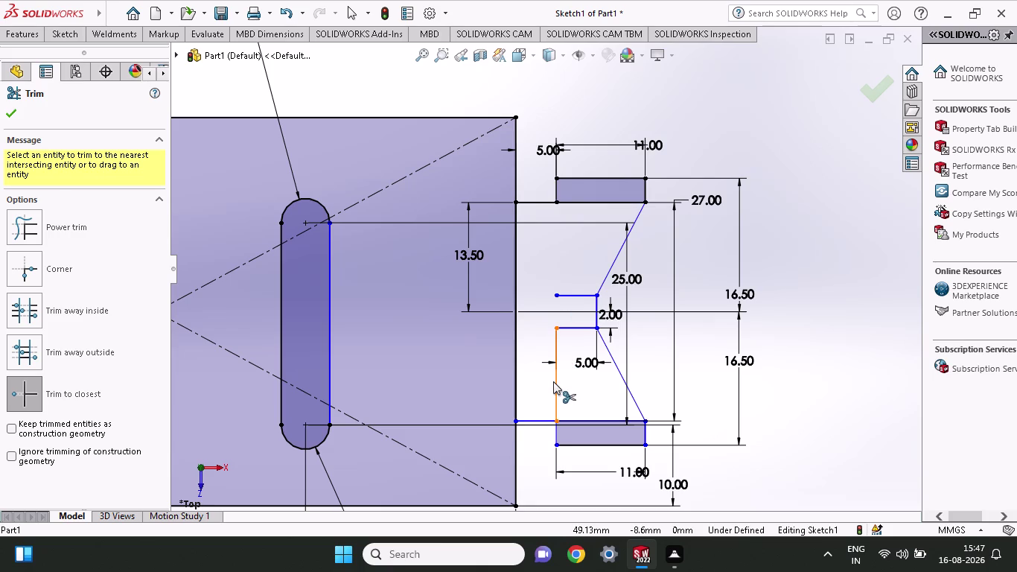
click(553, 381)
click(555, 348)
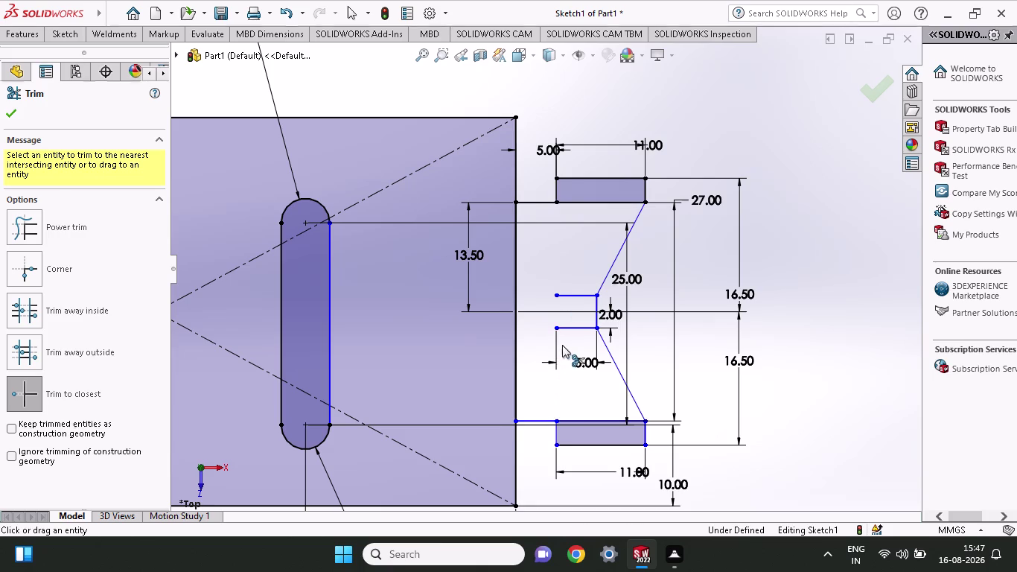
click(586, 198)
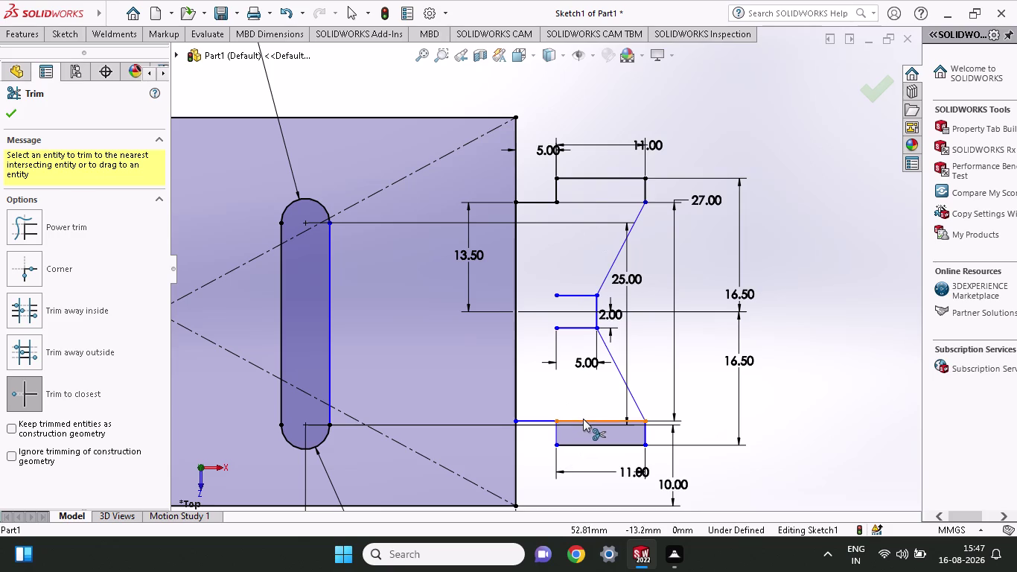
click(583, 418)
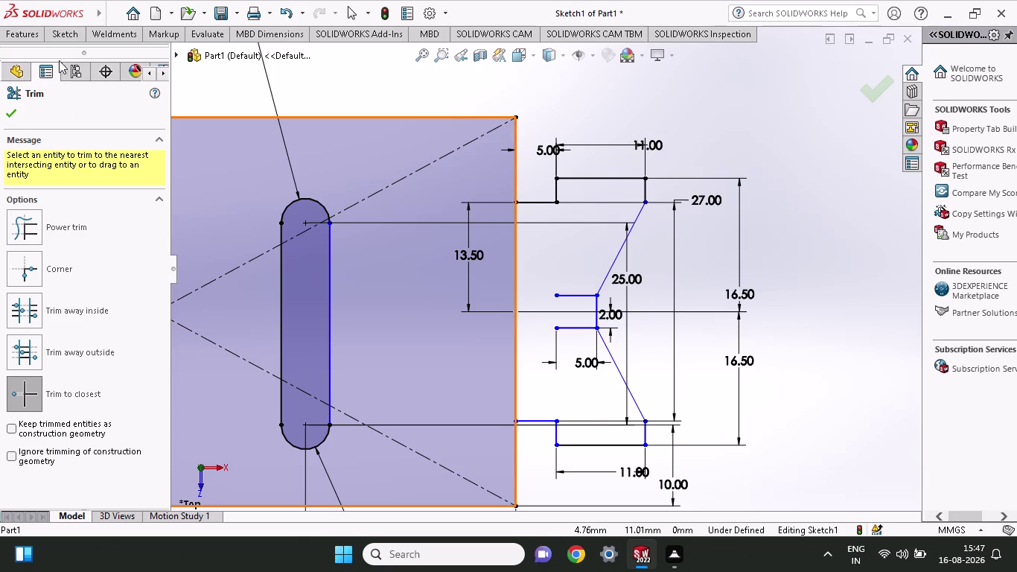
Draw a vertical line closing the central notch.
click(67, 27)
click(92, 51)
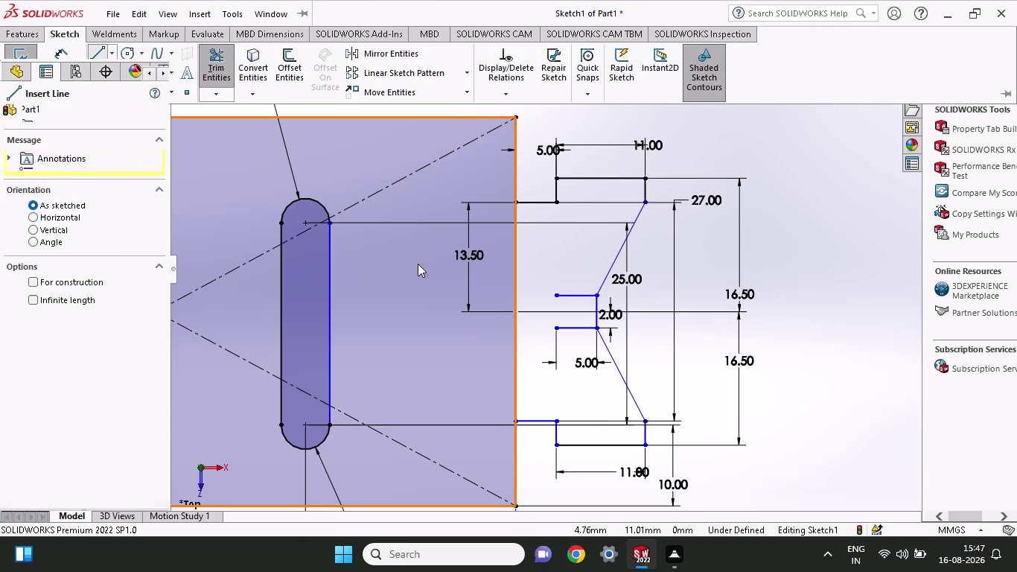
click(555, 292)
click(555, 330)
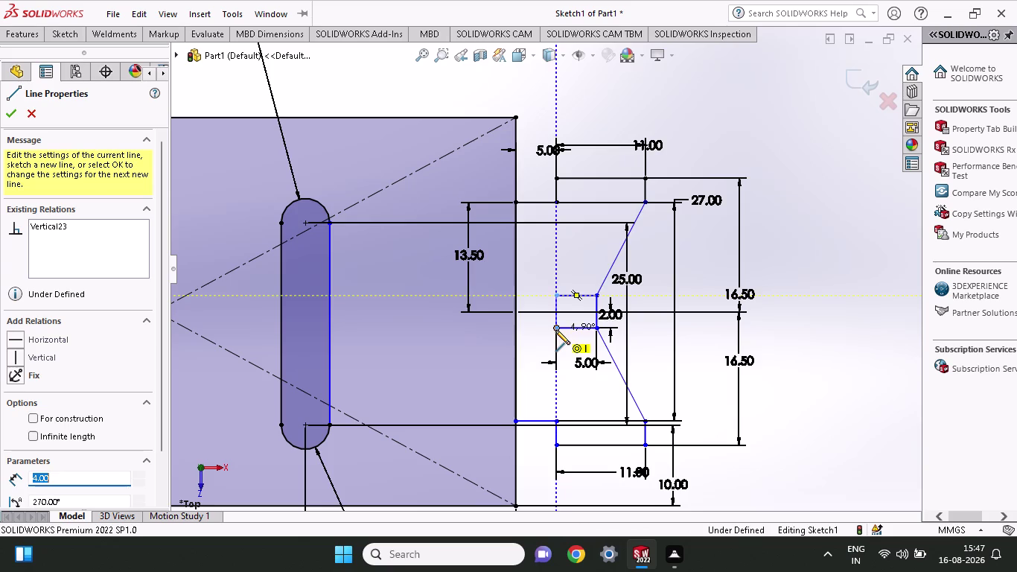
right_click(575, 255)
click(586, 268)
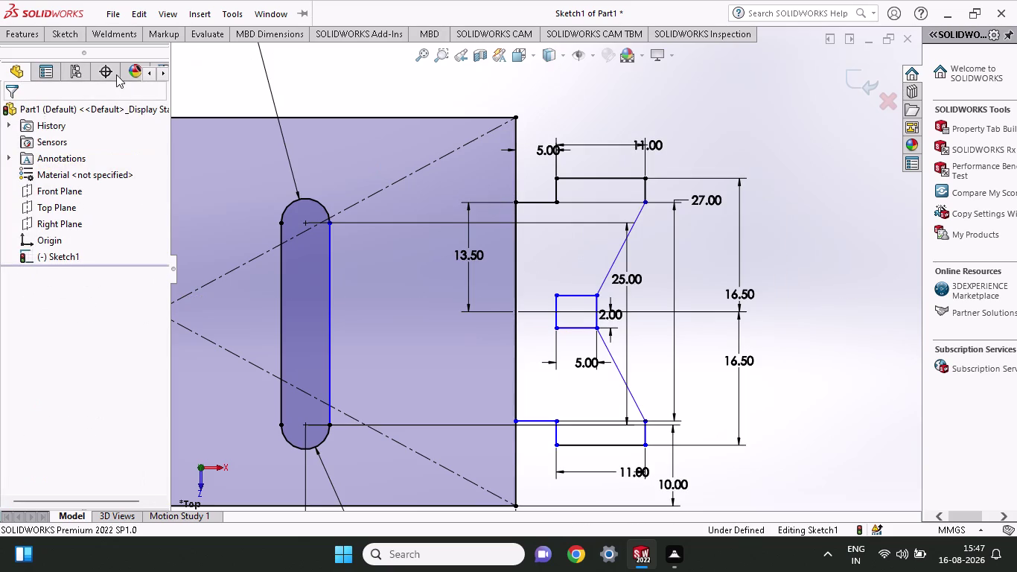
Trim a stray line from the notch outline.
click(72, 39)
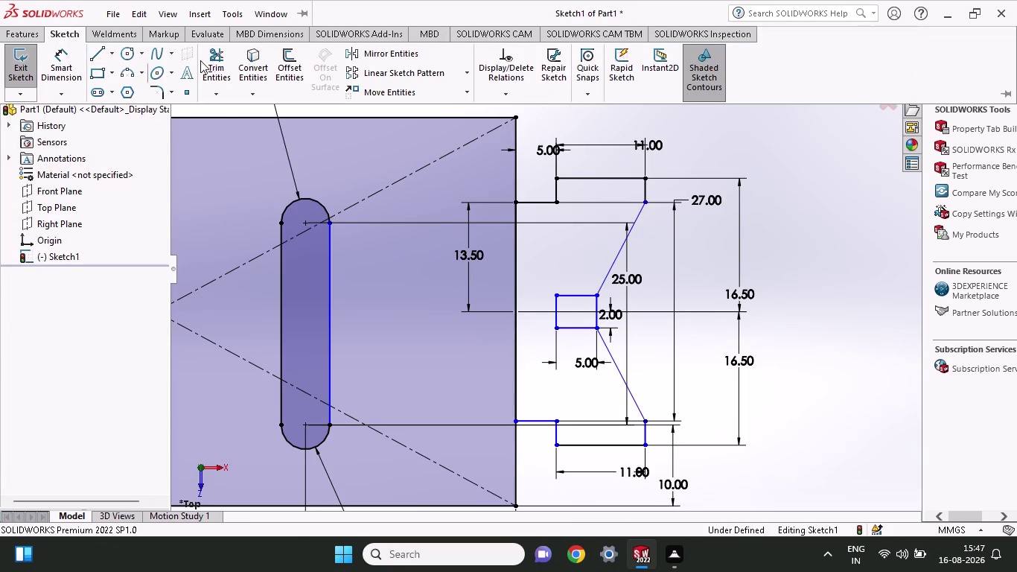
click(211, 57)
click(599, 307)
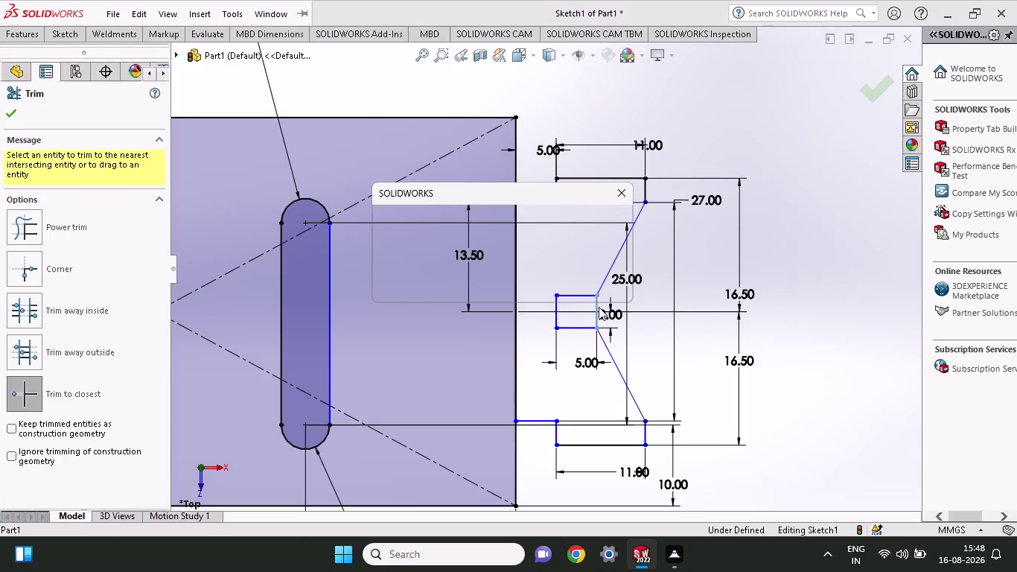
click(554, 288)
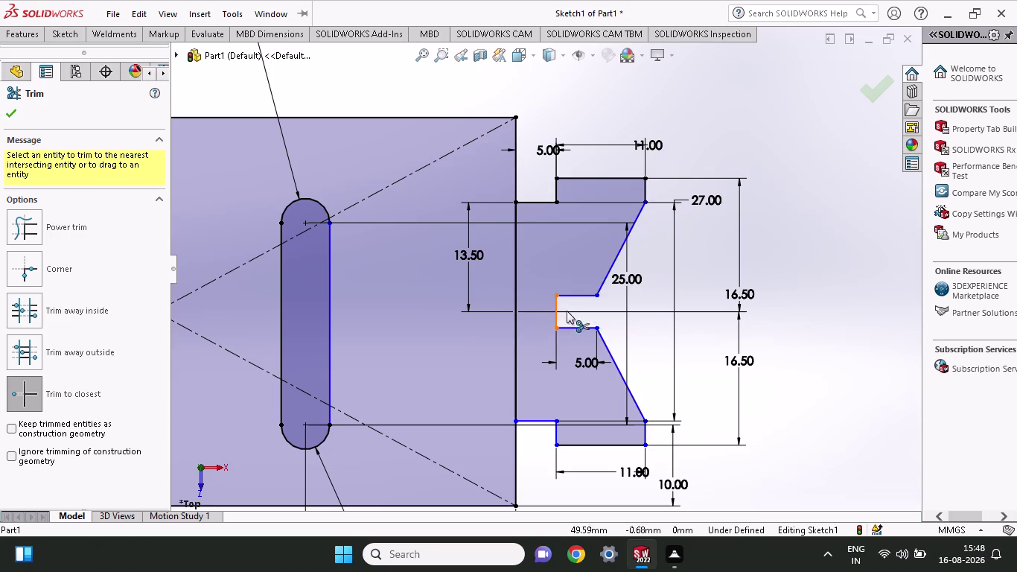
Finish trimming the notch and exit the Trim tool.
key(Escape)
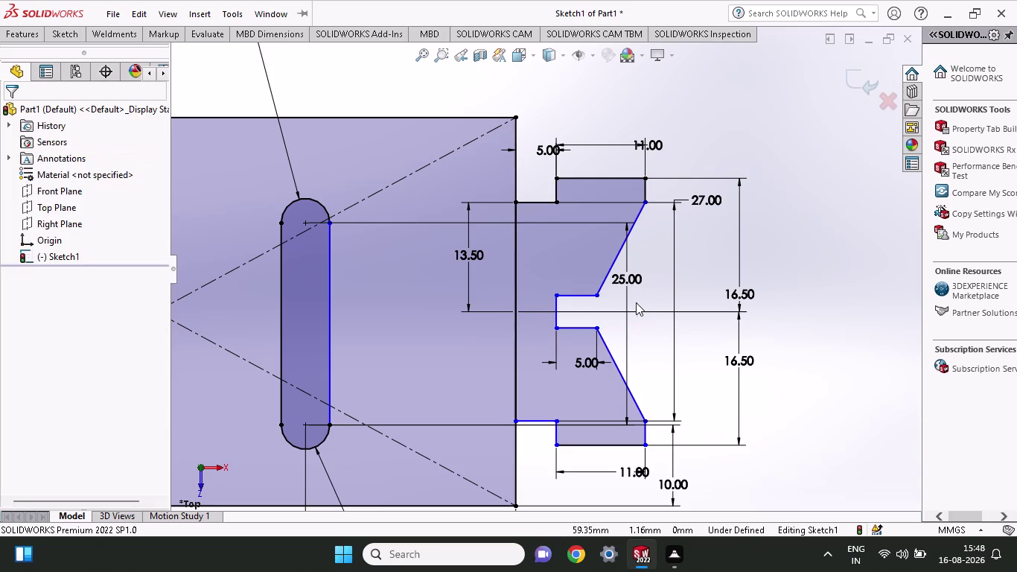
click(77, 32)
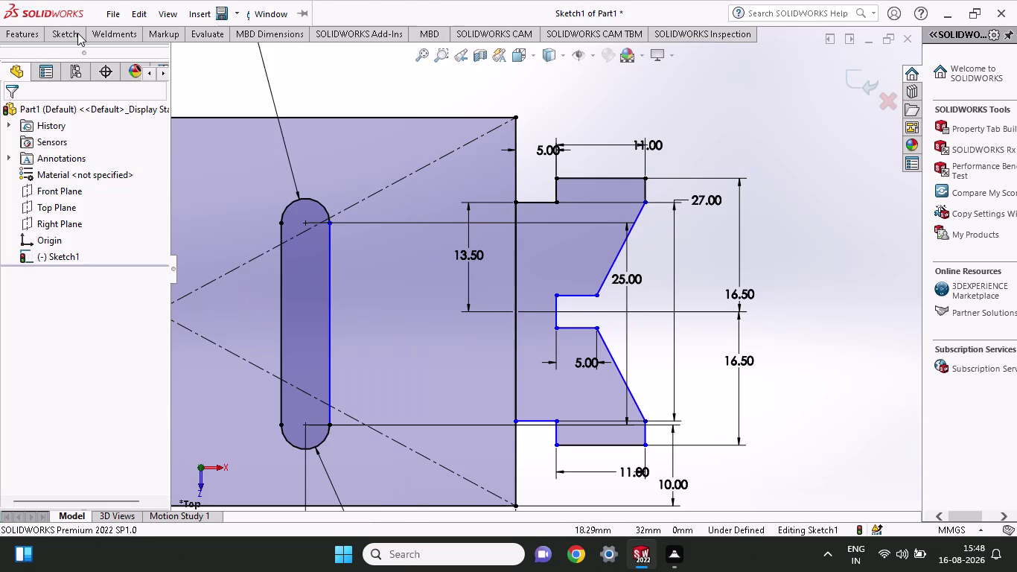
Draw two horizontal lines from the notch's upper and lower corners to the block edge.
click(99, 48)
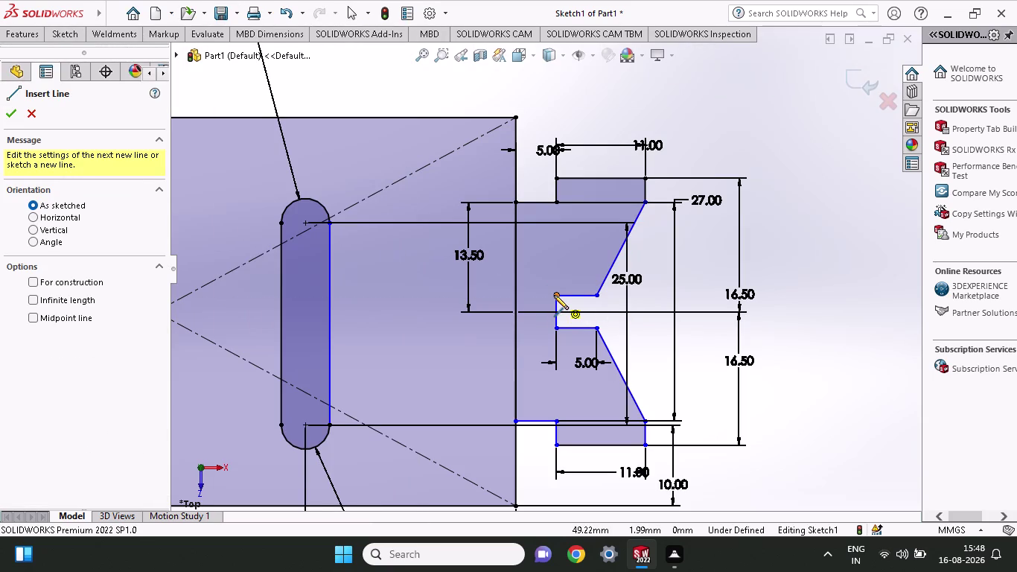
click(554, 295)
click(516, 293)
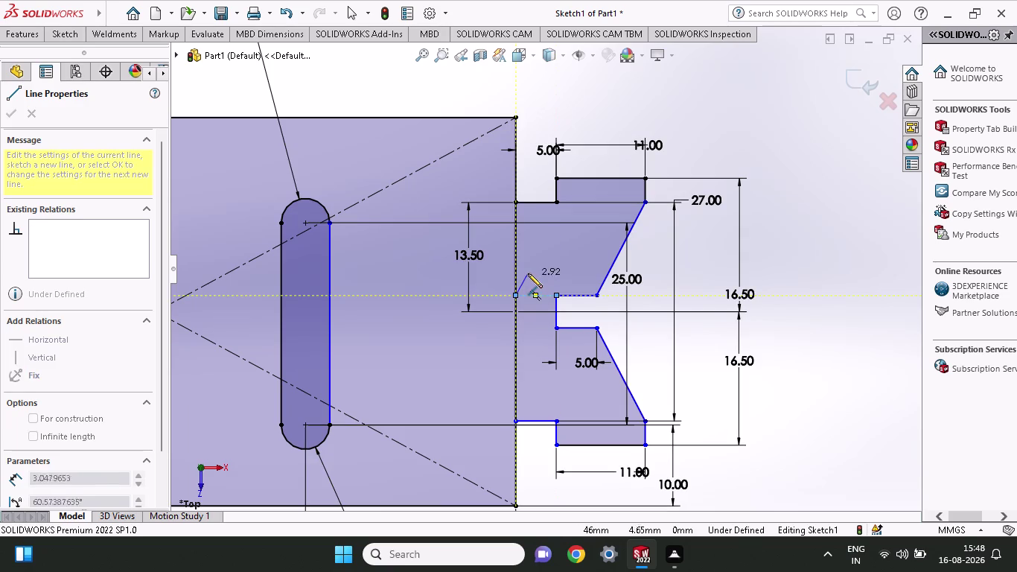
right_click(528, 273)
click(540, 276)
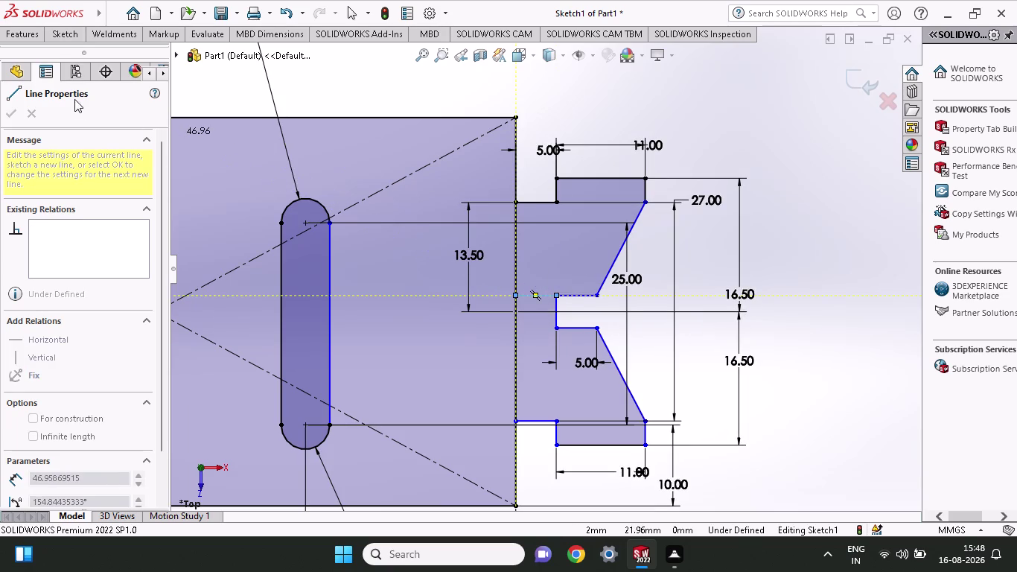
click(51, 41)
click(94, 60)
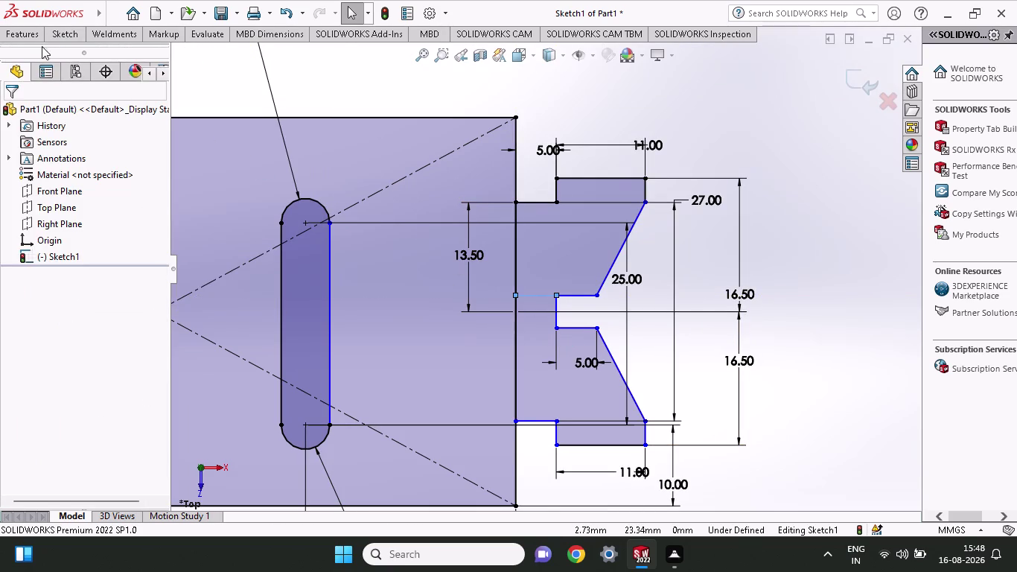
click(61, 37)
click(95, 56)
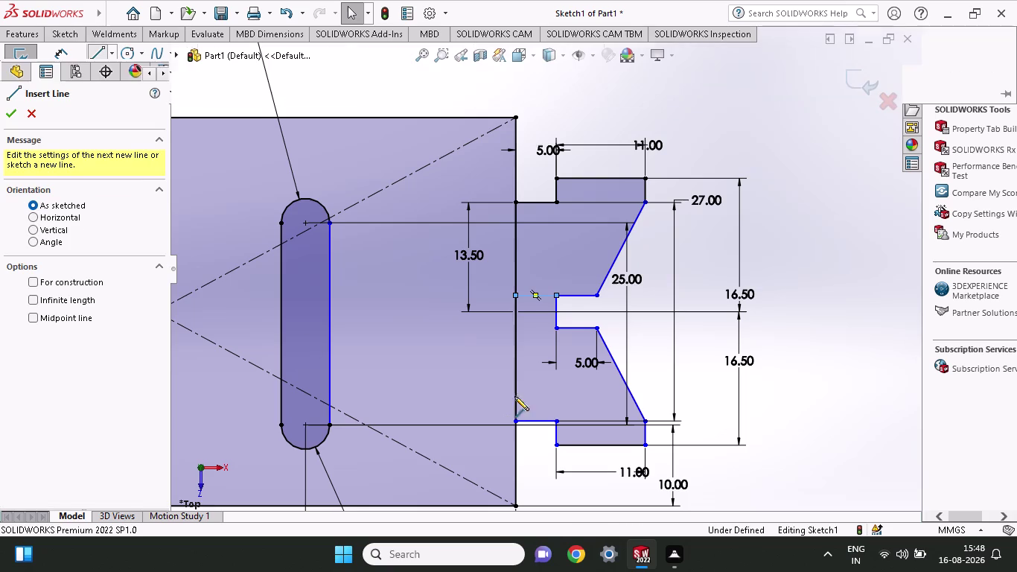
click(553, 331)
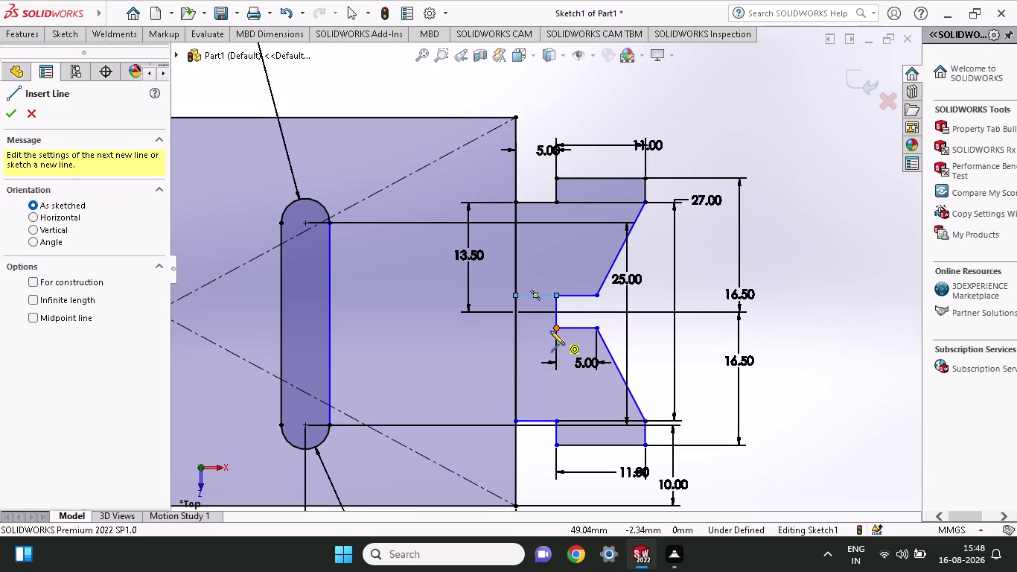
click(512, 330)
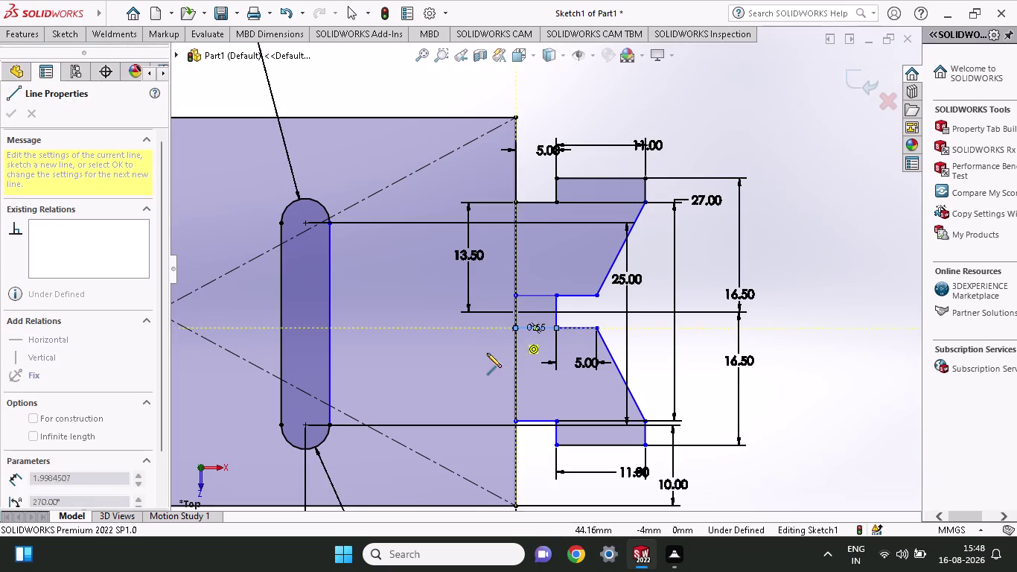
right_click(486, 353)
click(498, 365)
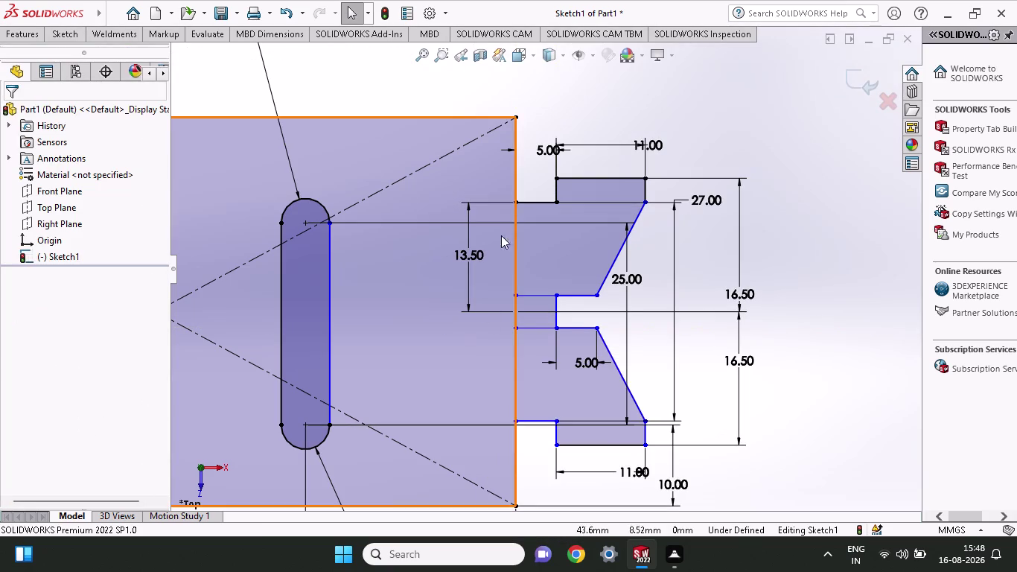
click(68, 39)
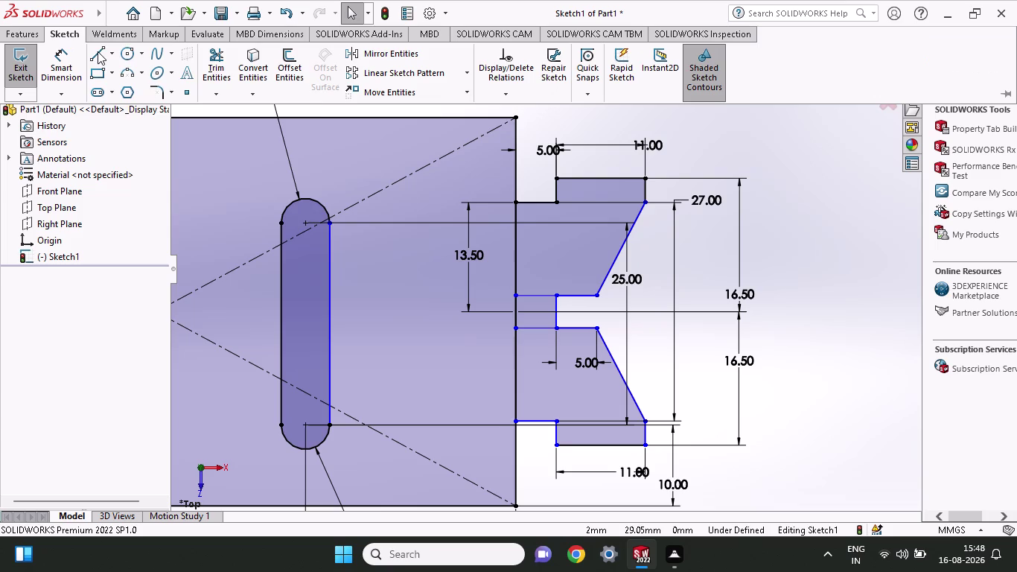
key(Escape)
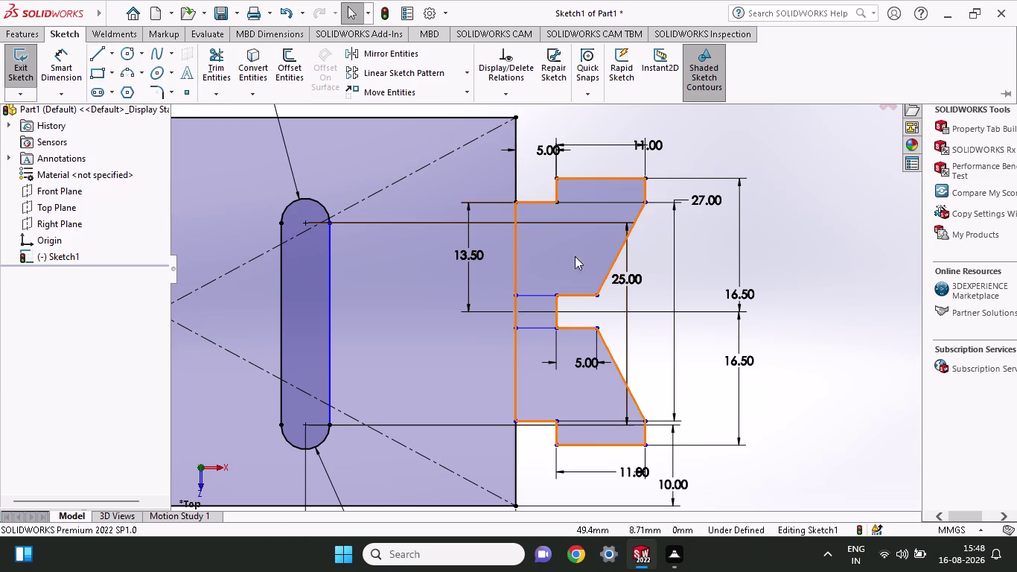
Draw diagonals from the notch's corners to the upper and lower outer corners.
click(98, 54)
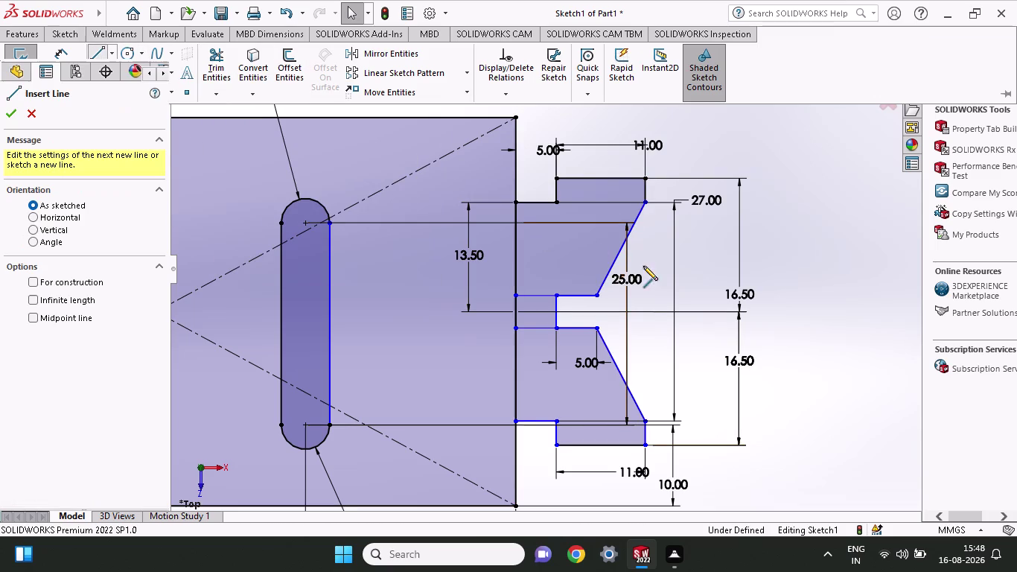
click(557, 297)
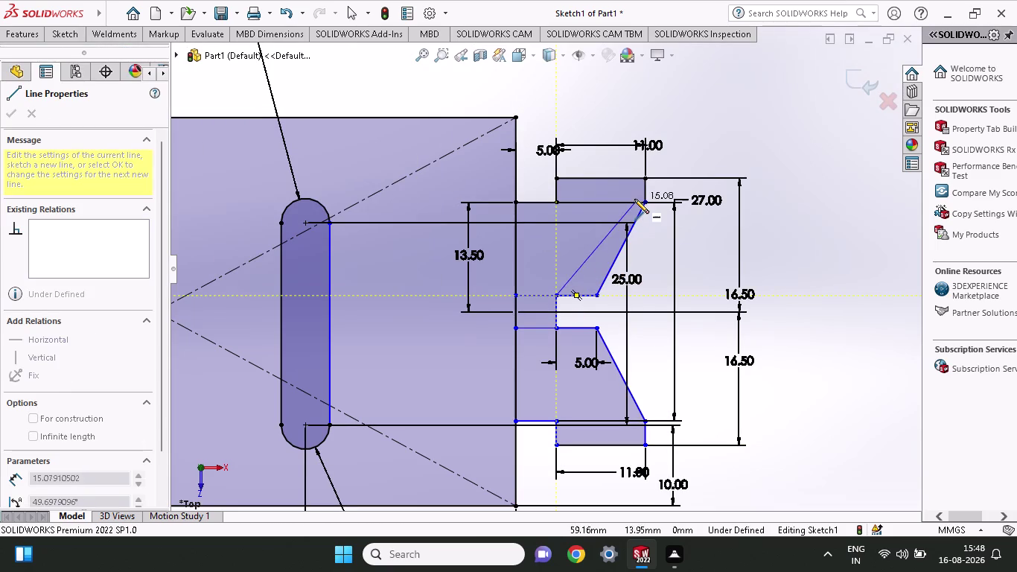
click(644, 201)
right_click(656, 249)
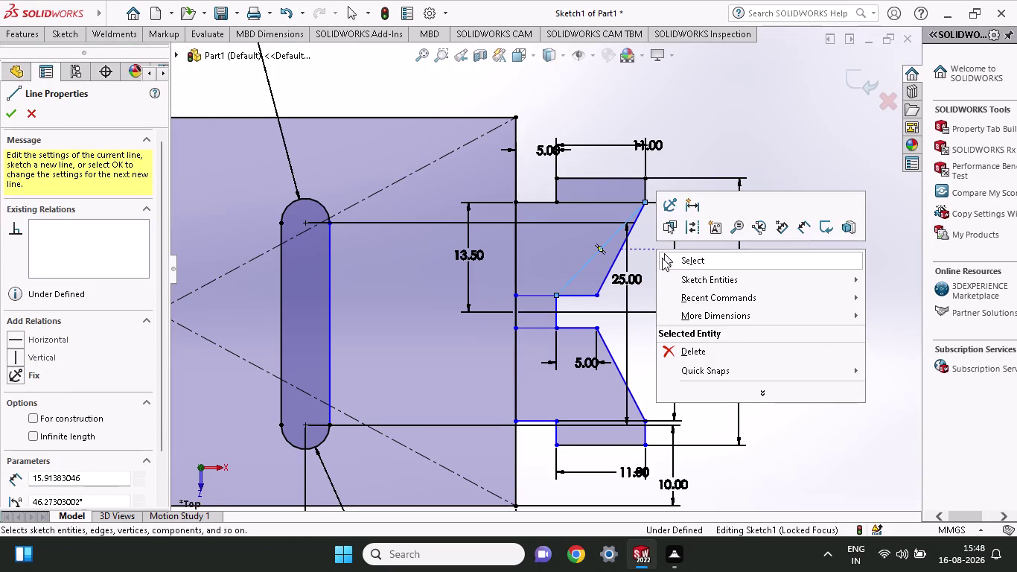
click(664, 261)
click(65, 36)
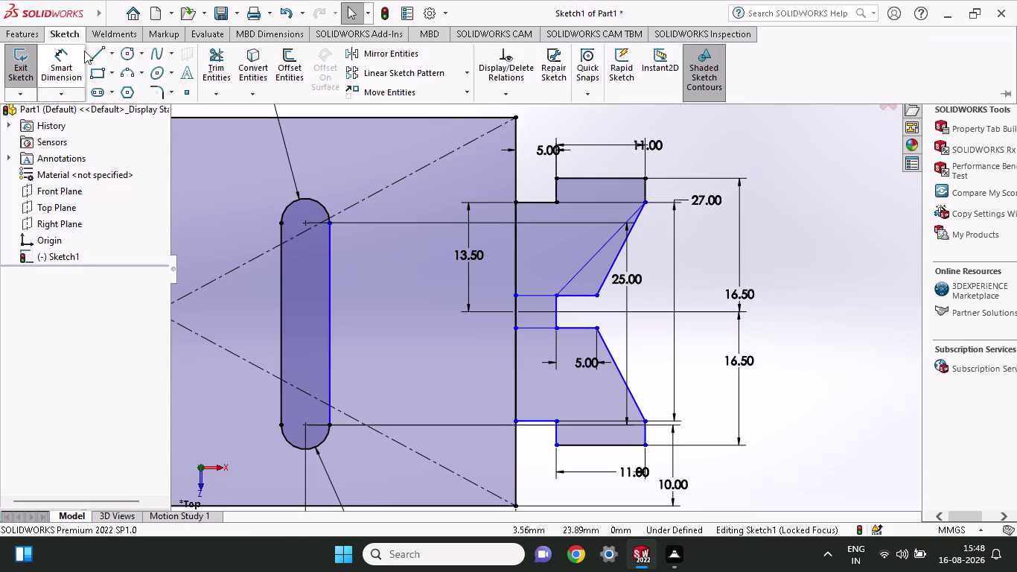
click(103, 55)
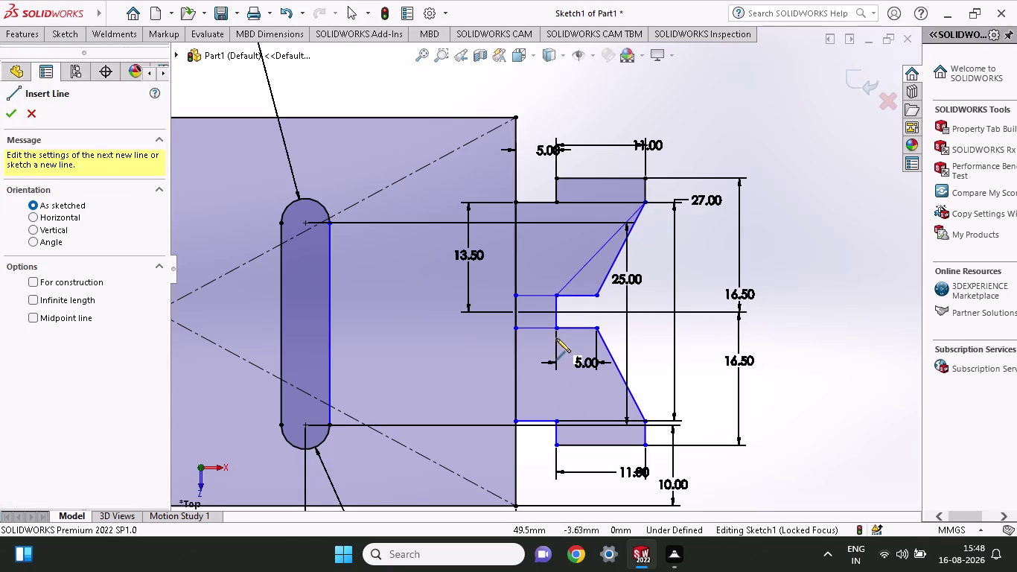
click(558, 332)
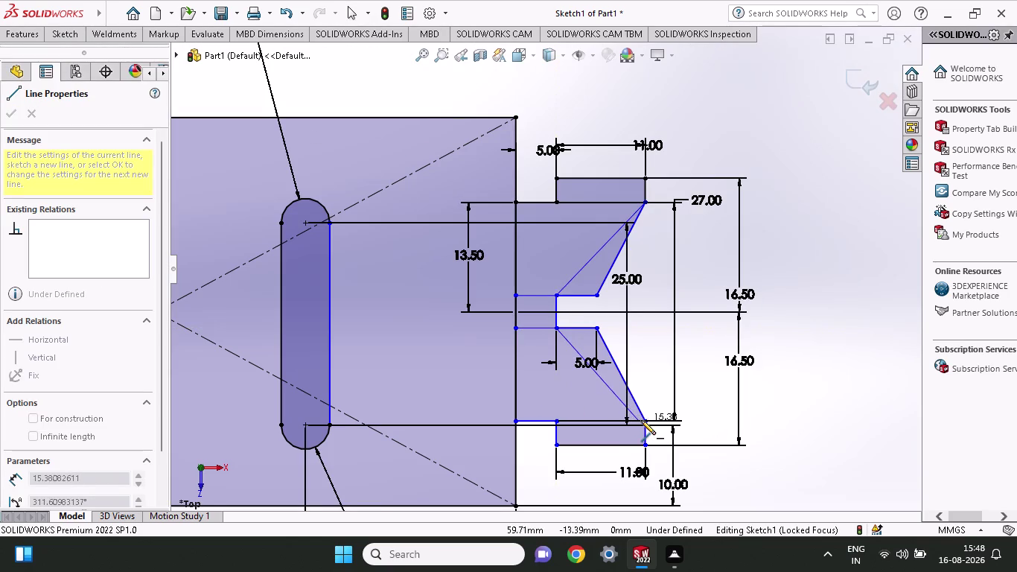
click(641, 420)
right_click(631, 366)
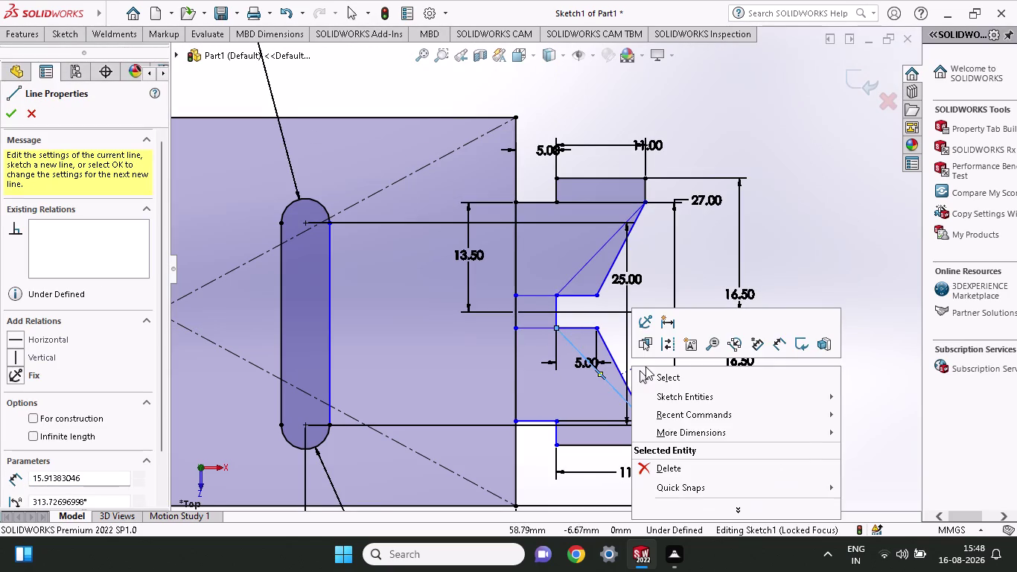
click(646, 366)
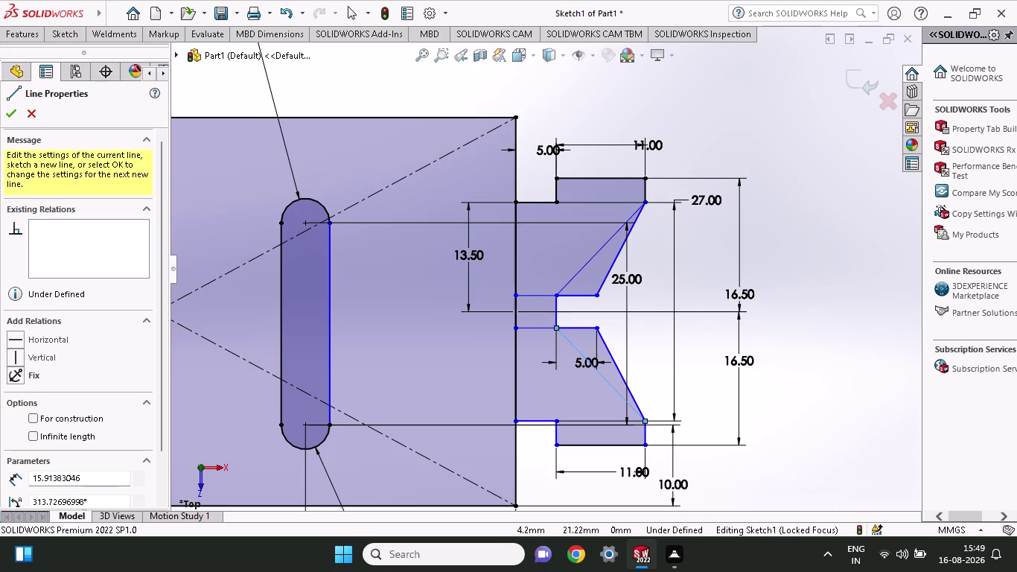
click(60, 36)
Trim the old angled edge, the closing line and leftovers at the upper and lower notch.
click(199, 54)
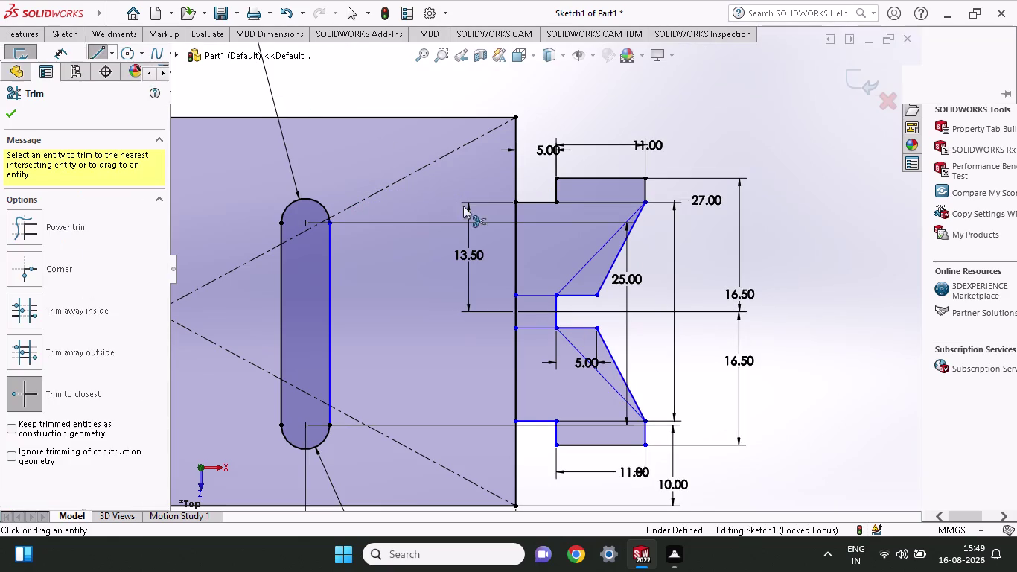
click(606, 277)
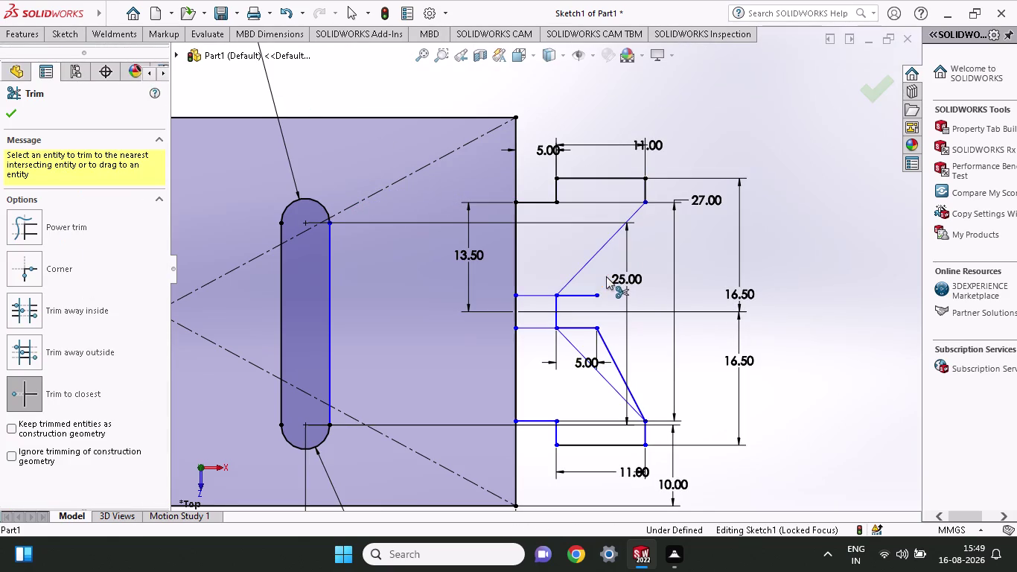
click(576, 293)
click(573, 327)
click(616, 369)
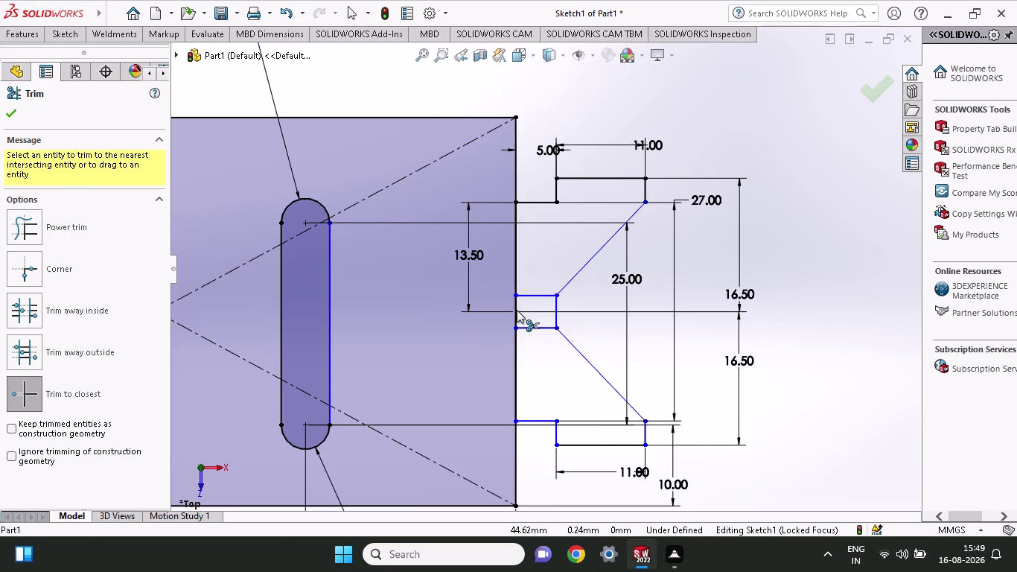
click(559, 309)
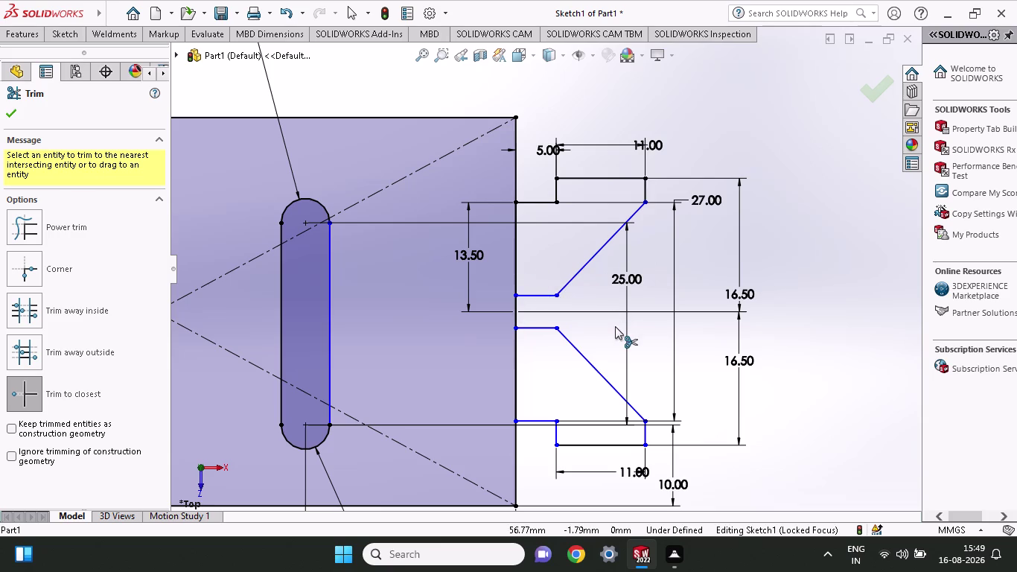
scroll(up, 3)
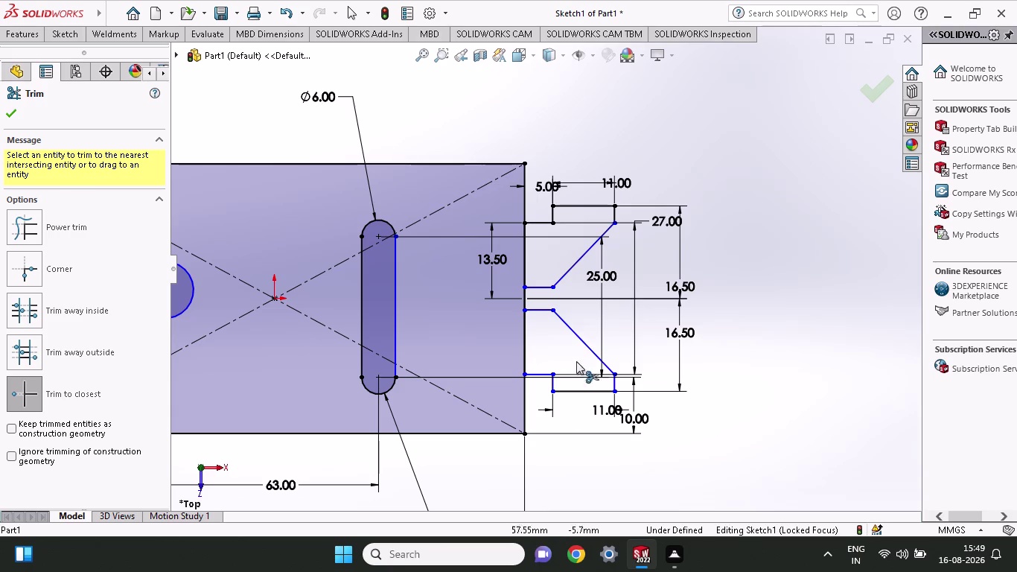
click(570, 378)
click(570, 373)
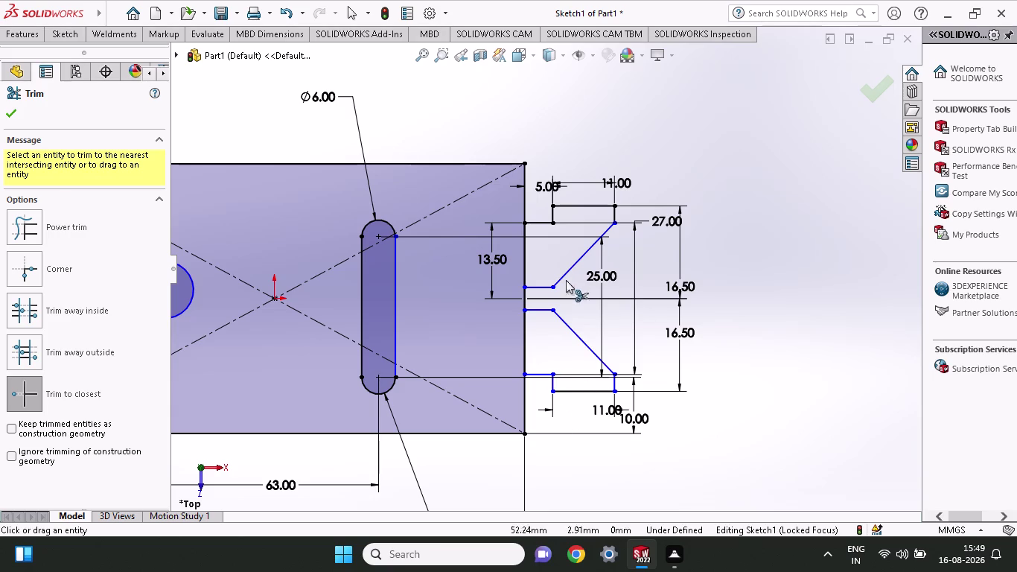
click(573, 232)
click(577, 221)
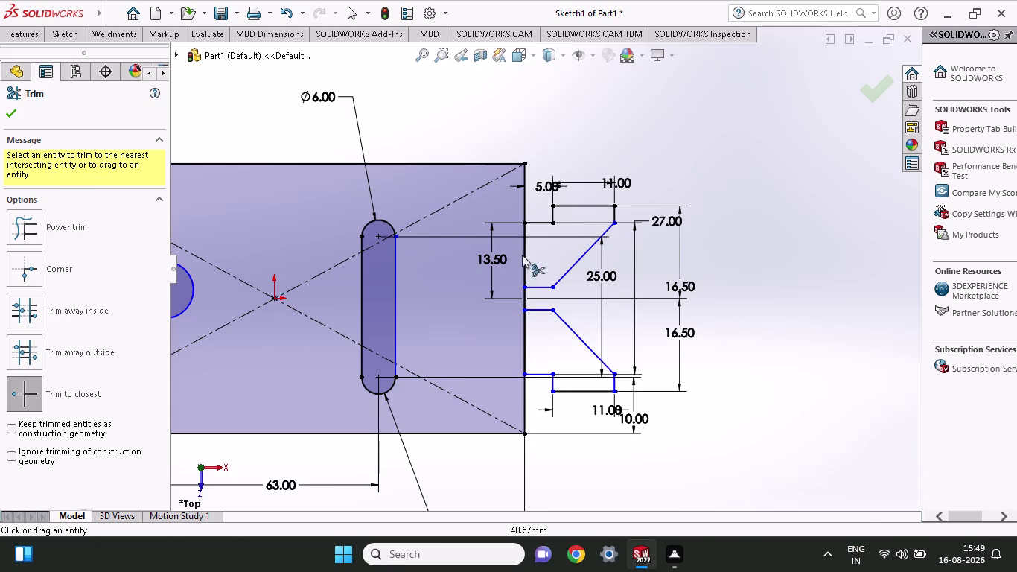
click(16, 106)
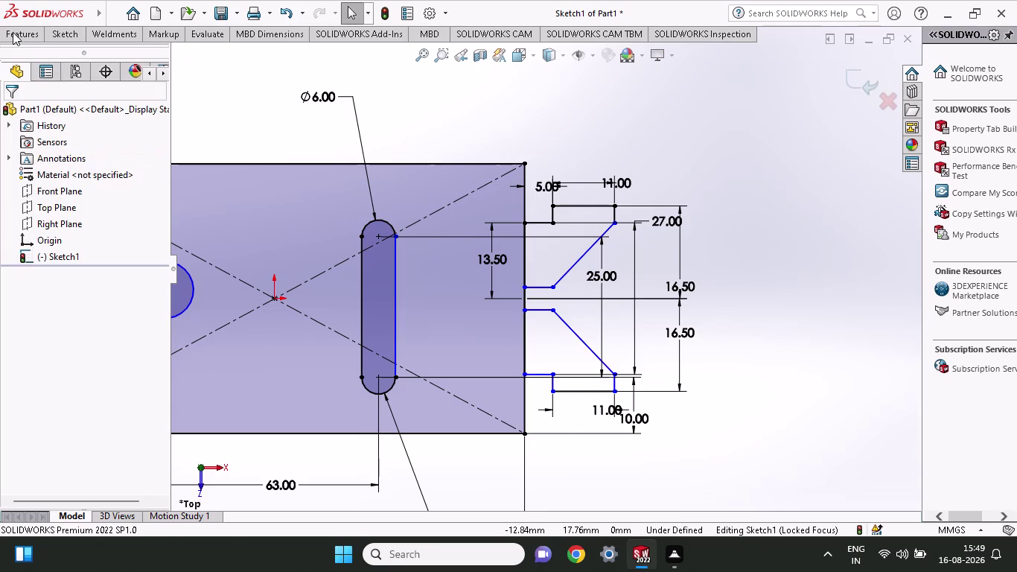
Orbit to an angled view and start an Extruded Boss/Base with a 10 mm preview.
click(12, 32)
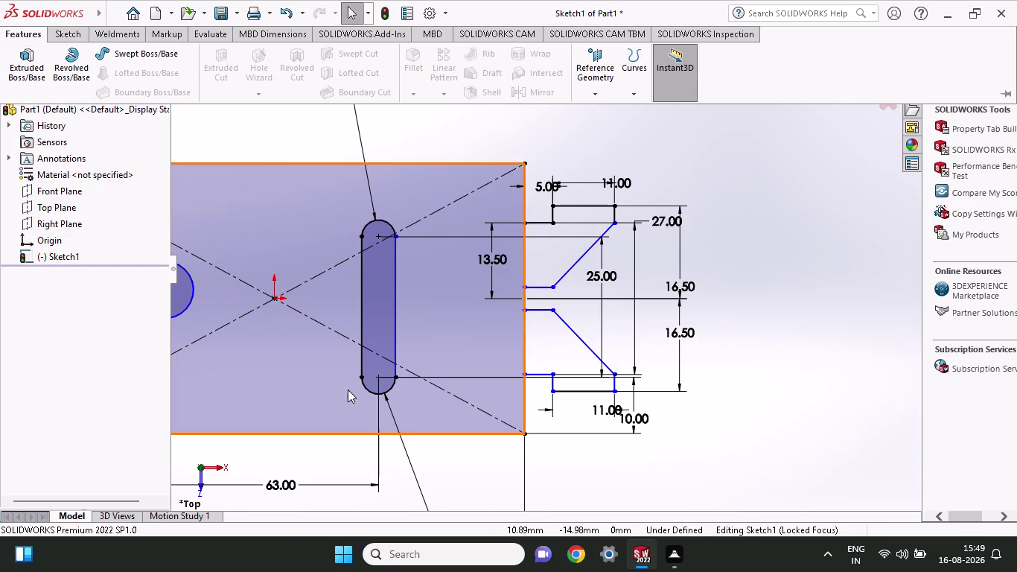
middle_drag(490, 472, 465, 411)
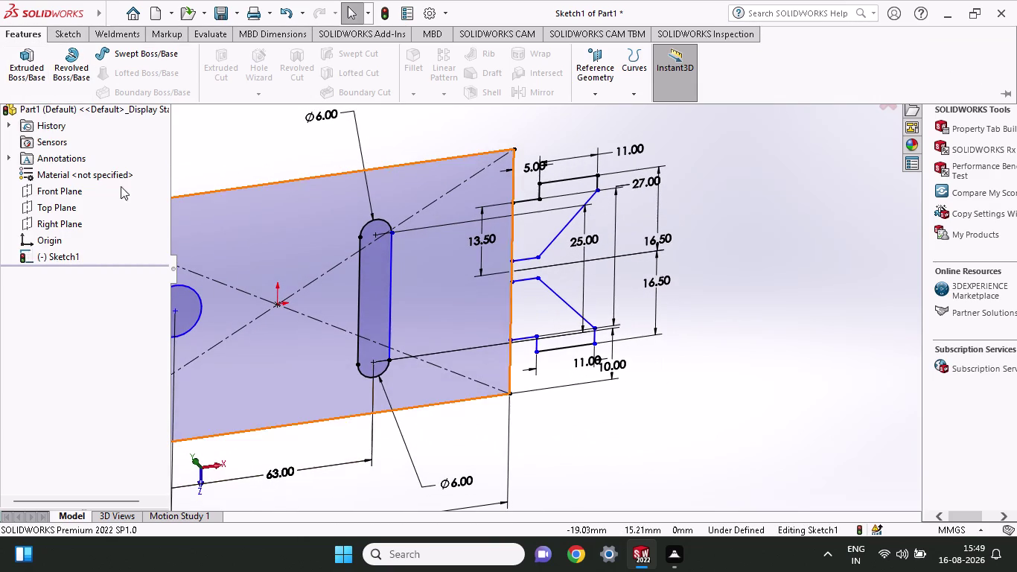
click(20, 68)
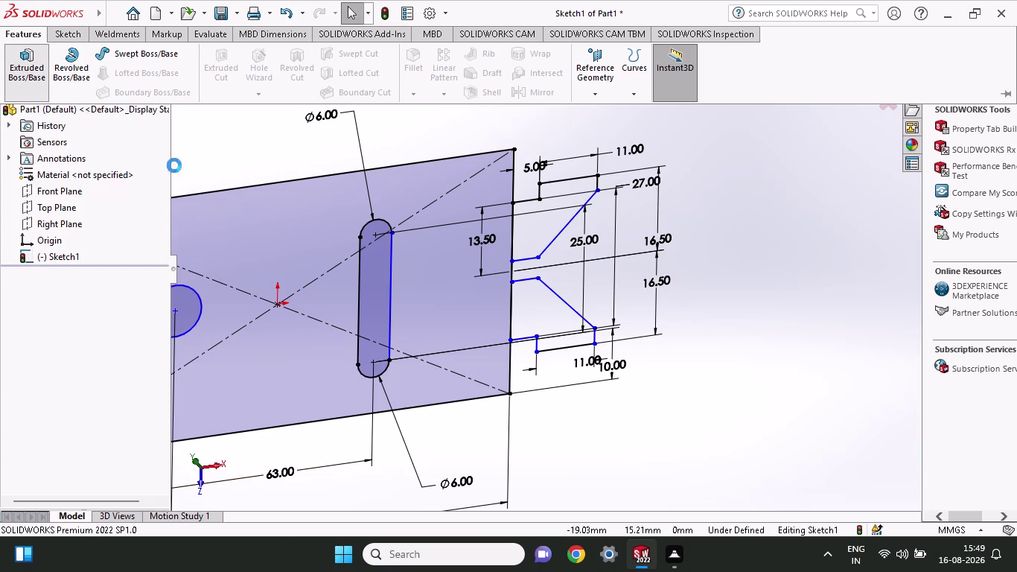
click(268, 348)
scroll(up, 3)
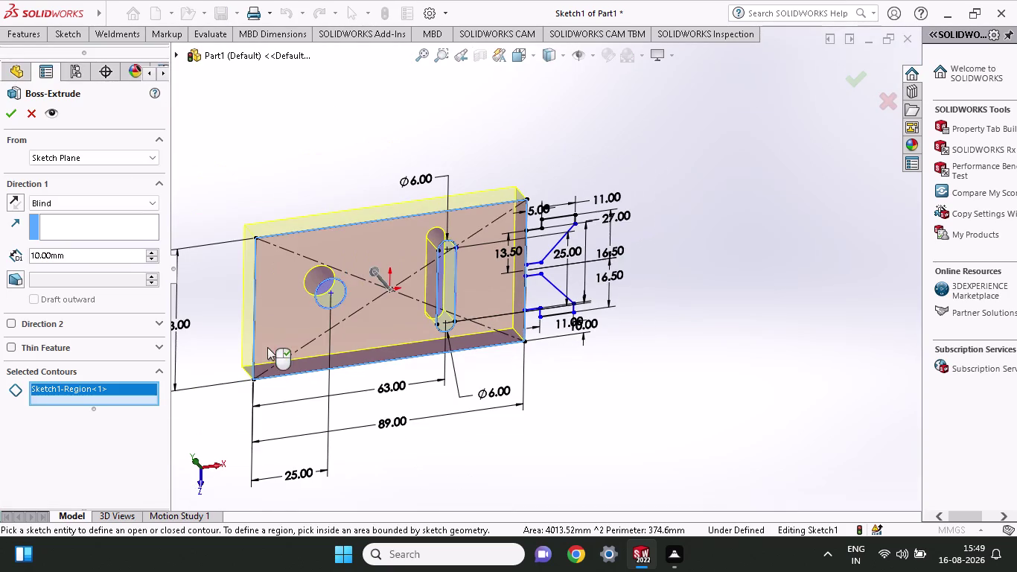
Select the plate outline and both notch regions as extrusion contours.
click(440, 300)
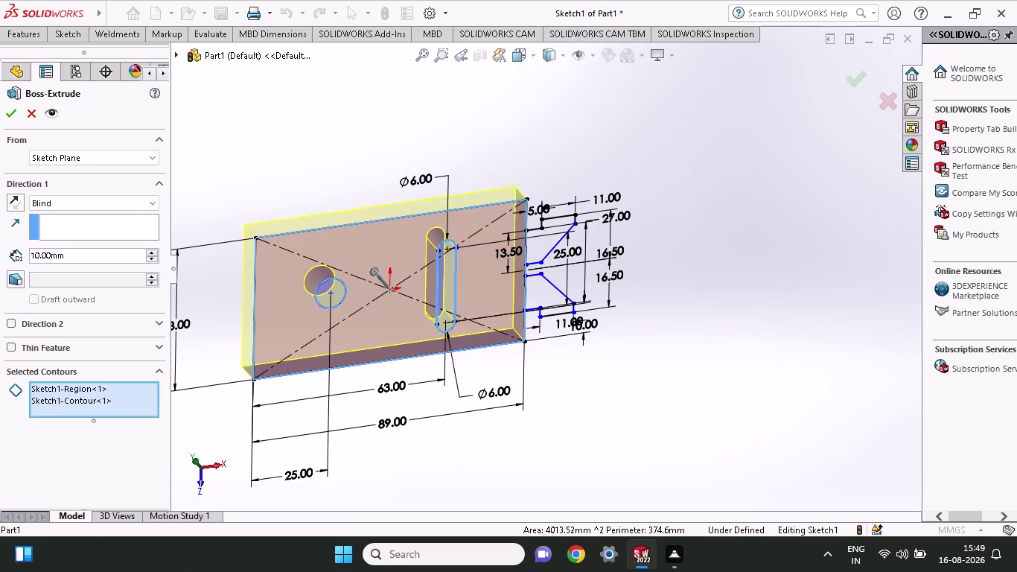
middle_drag(408, 353, 425, 364)
scroll(up, 3)
click(463, 295)
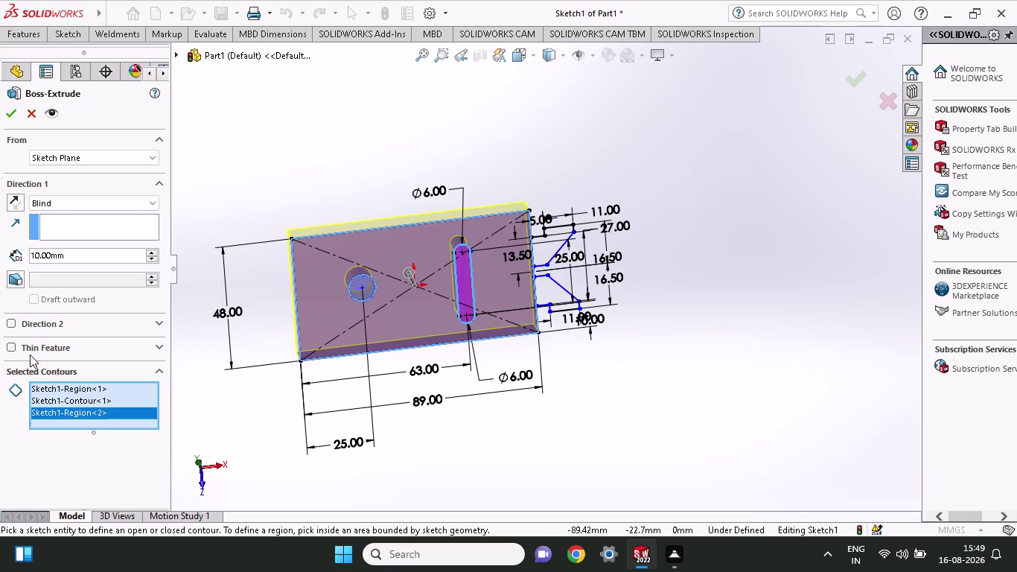
click(553, 297)
click(540, 248)
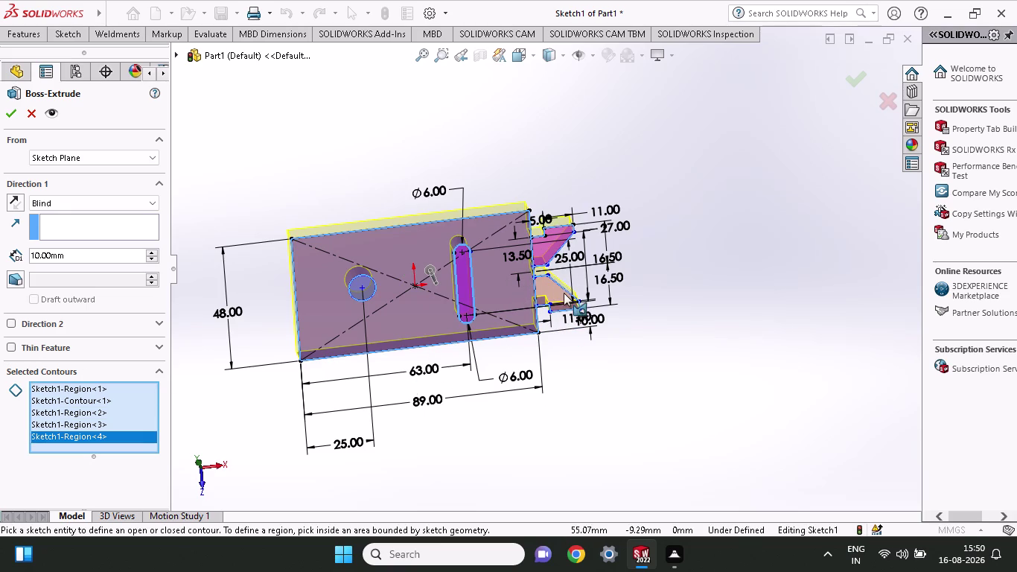
middle_drag(565, 324, 506, 310)
scroll(up, 3)
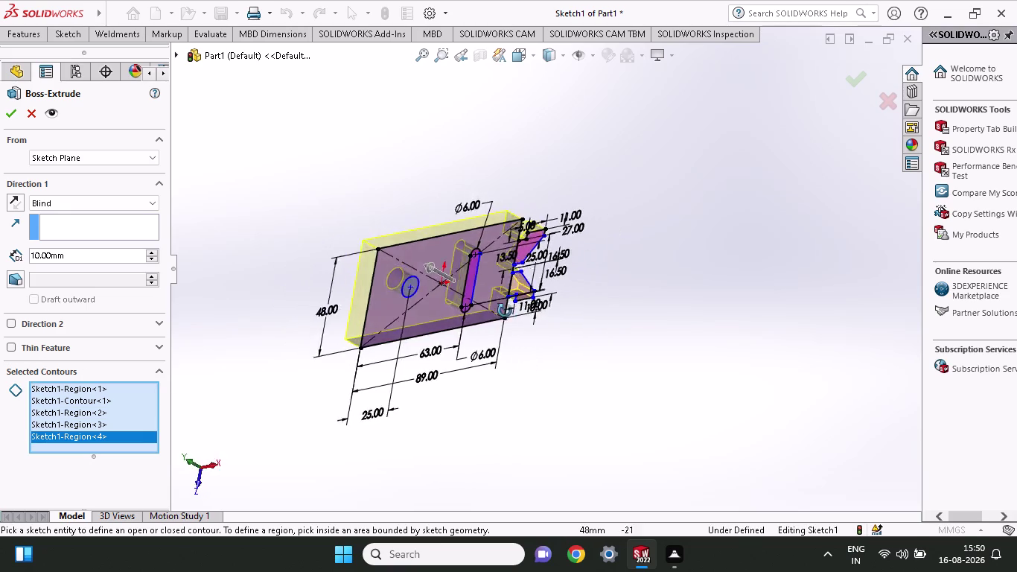
middle_drag(506, 310, 527, 334)
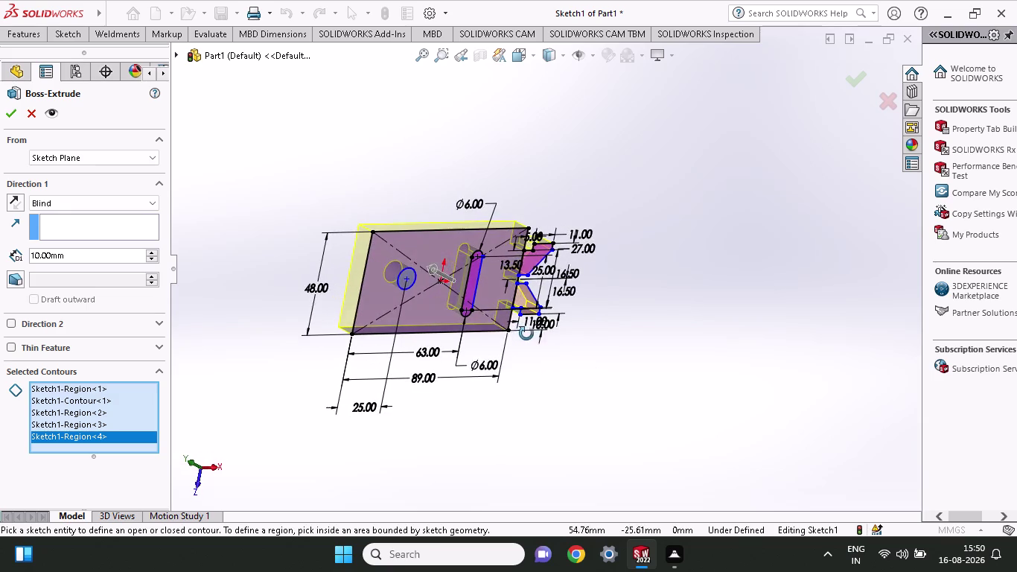
middle_drag(526, 334, 547, 326)
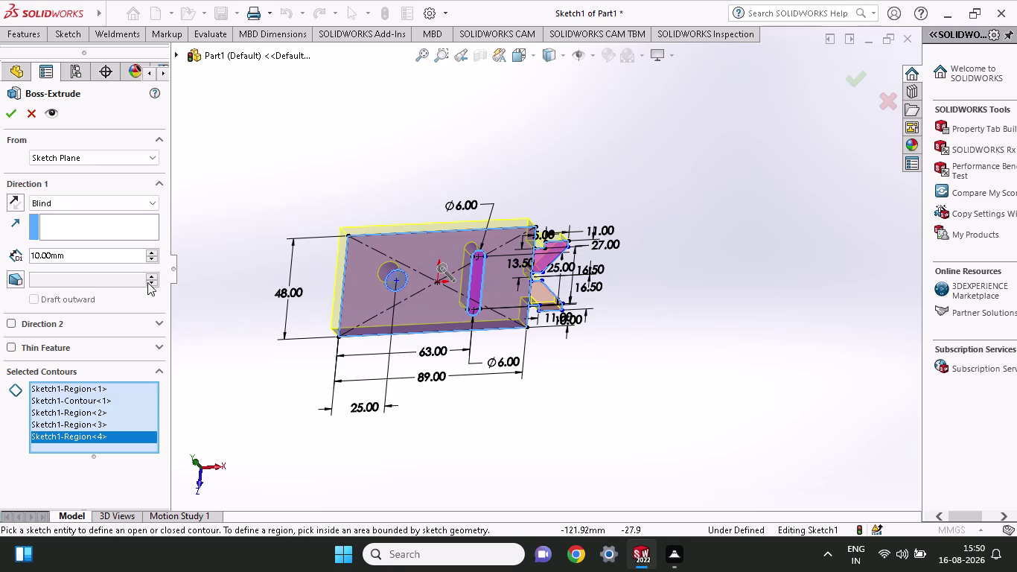
Set the extrusion depth to 19 mm and confirm Boss-Extrude1.
drag(88, 253, 0, 269)
text(19)
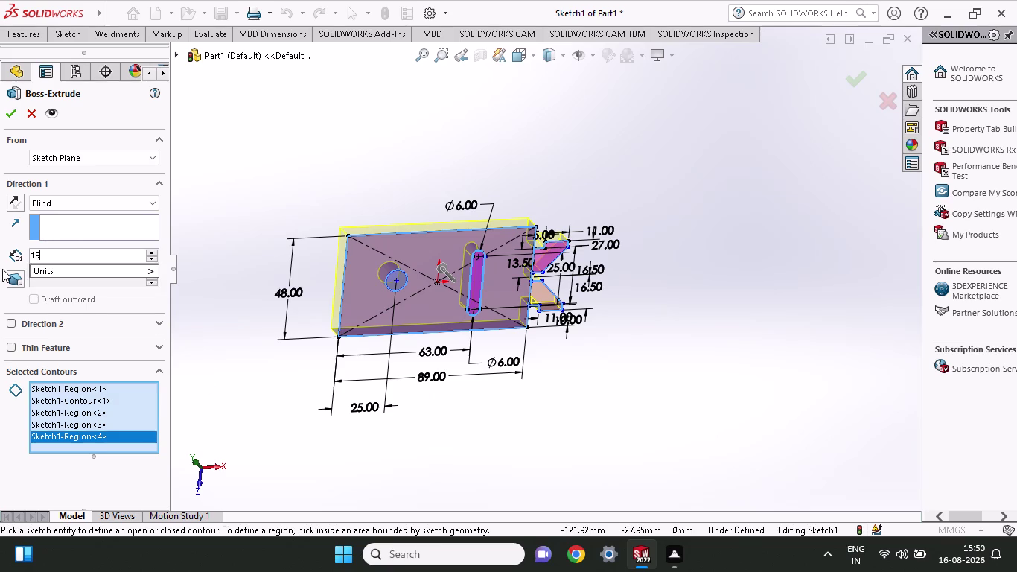
key(Return)
click(5, 119)
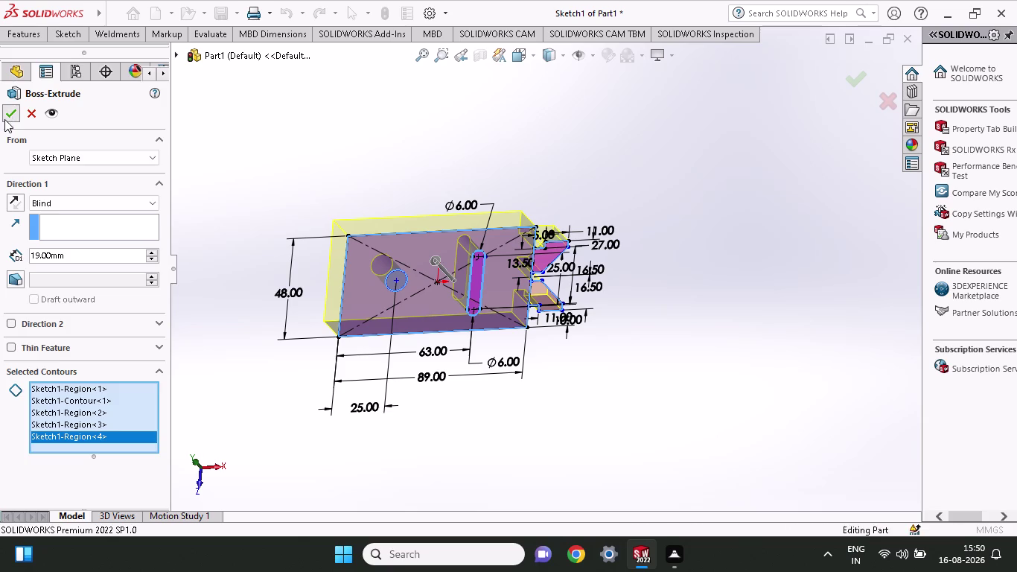
click(471, 366)
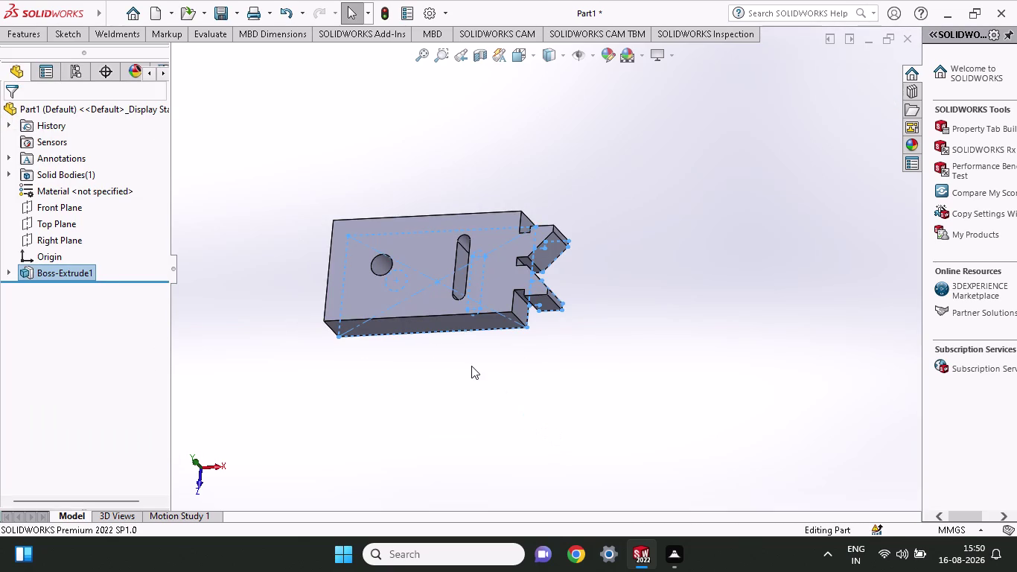
Orbit around the 19 mm block, then choose File > Save As.
middle_drag(472, 366, 424, 271)
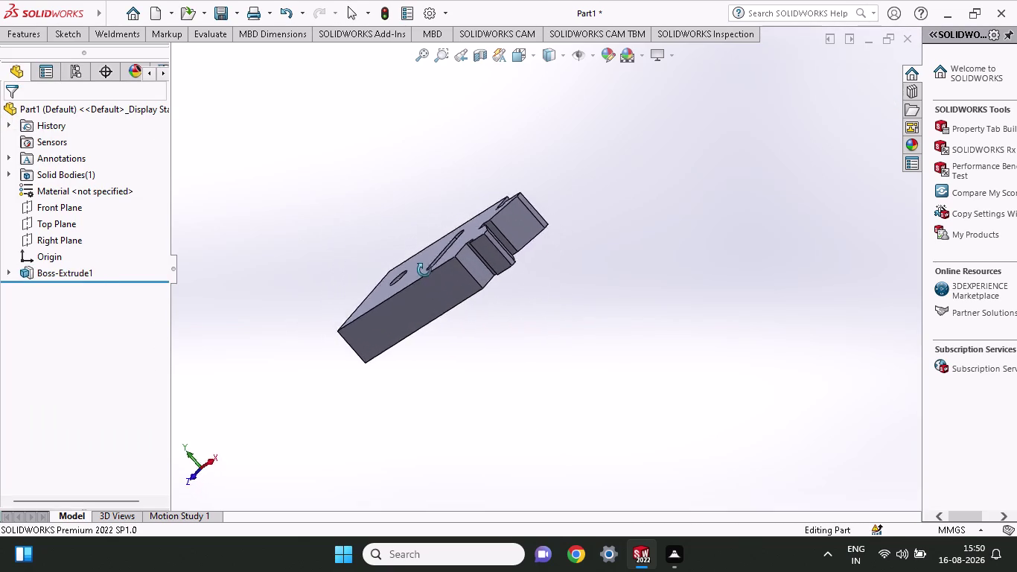
middle_drag(424, 270, 368, 326)
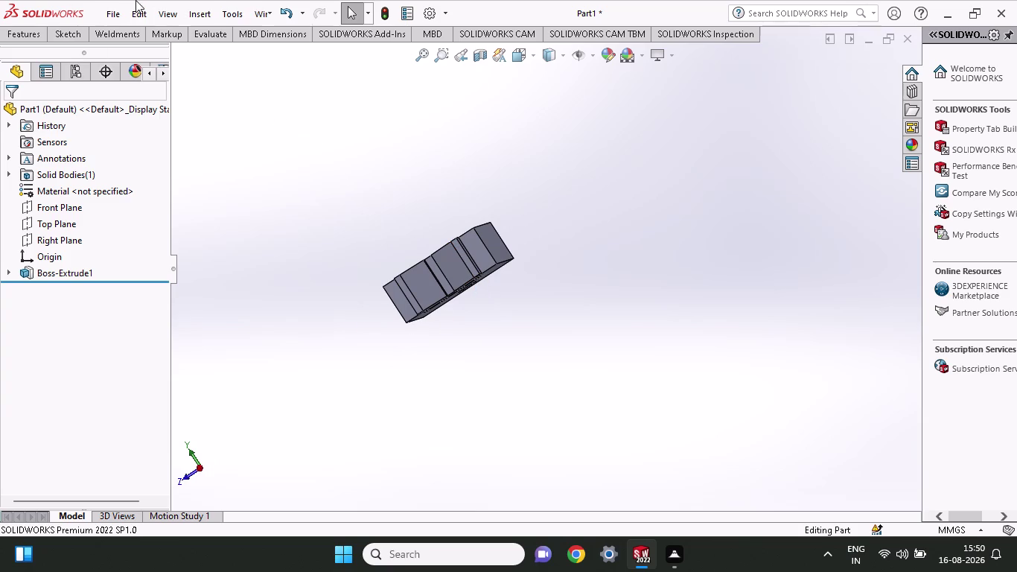
click(113, 16)
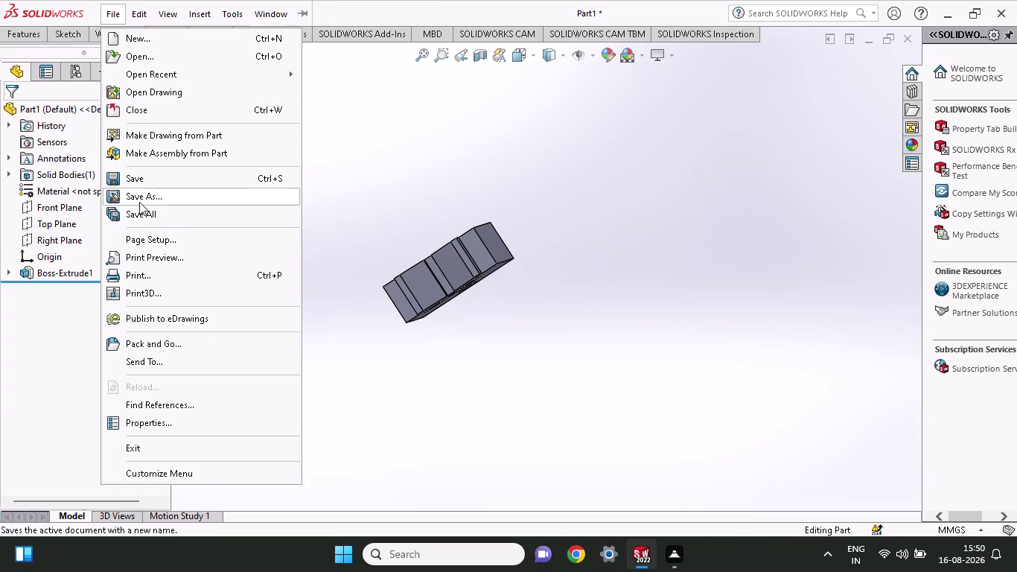
click(139, 199)
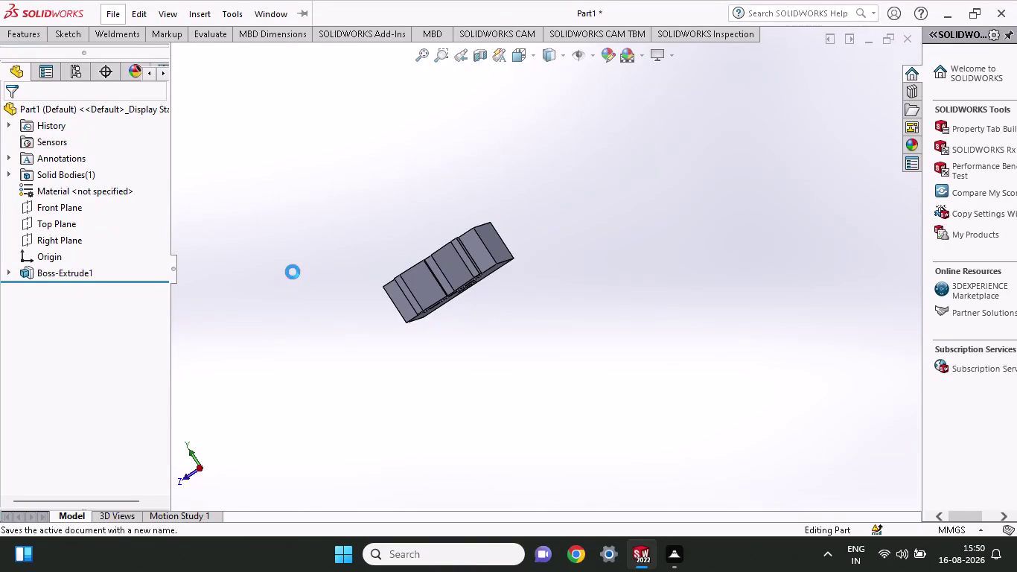